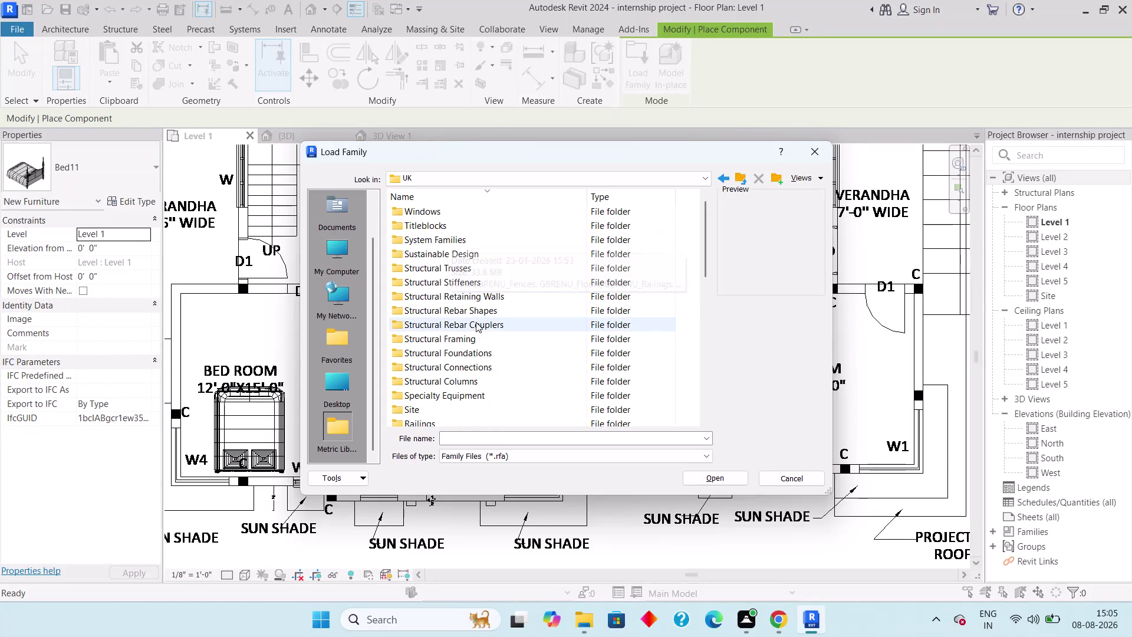
Scroll the UK library to Furniture, preview a few families, and open the Tables folder.
scroll(down, 3)
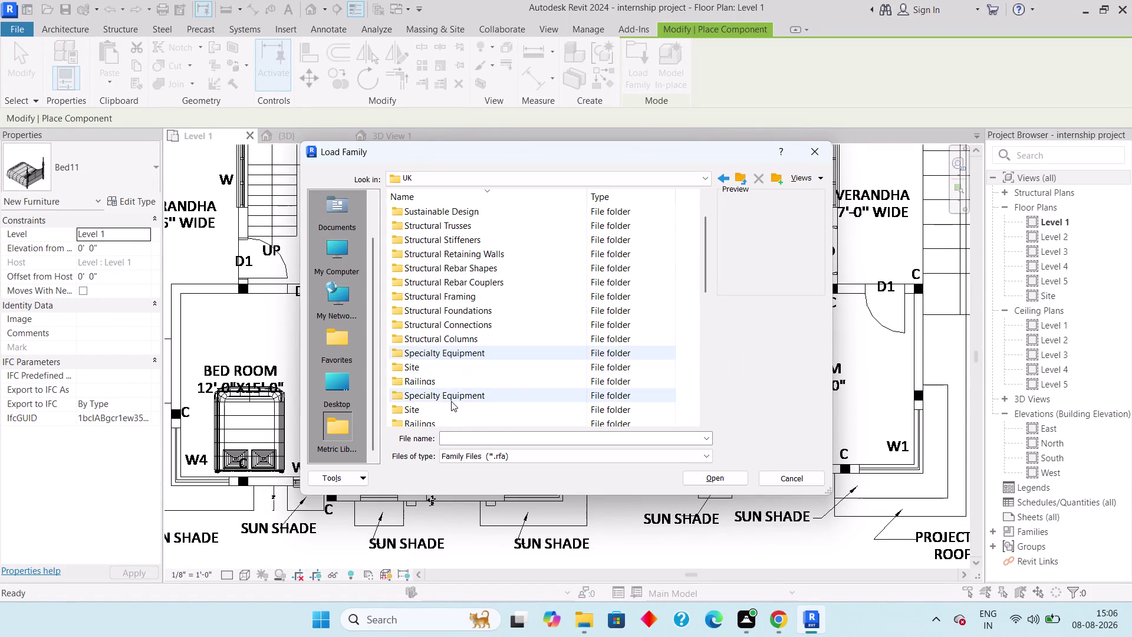
scroll(down, 3)
scroll(down, 3)
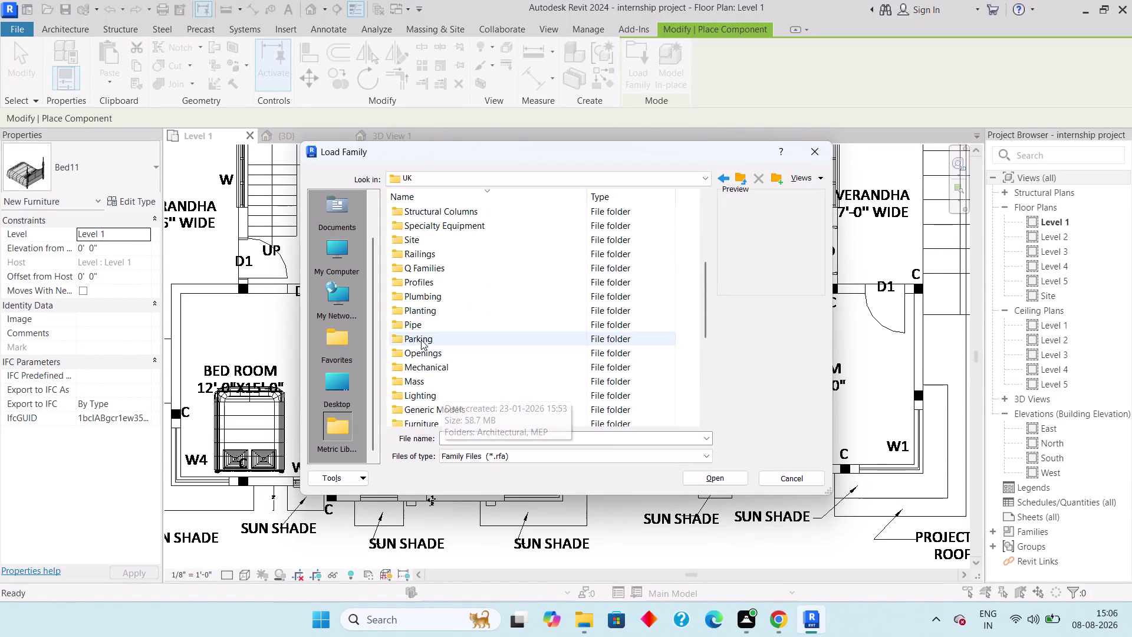
scroll(down, 3)
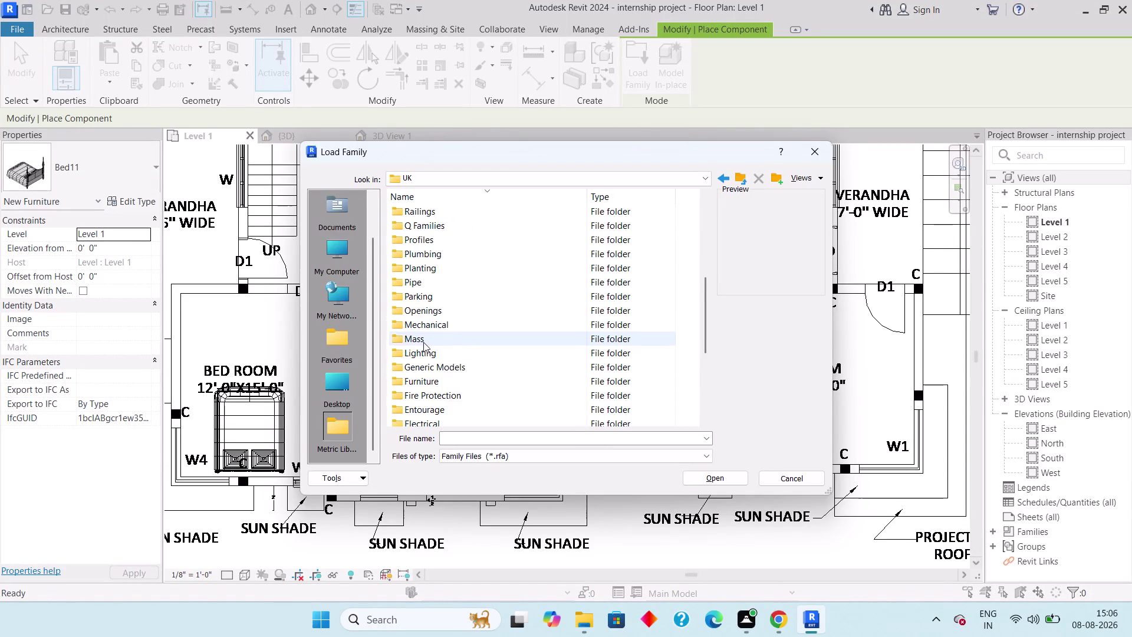
scroll(down, 3)
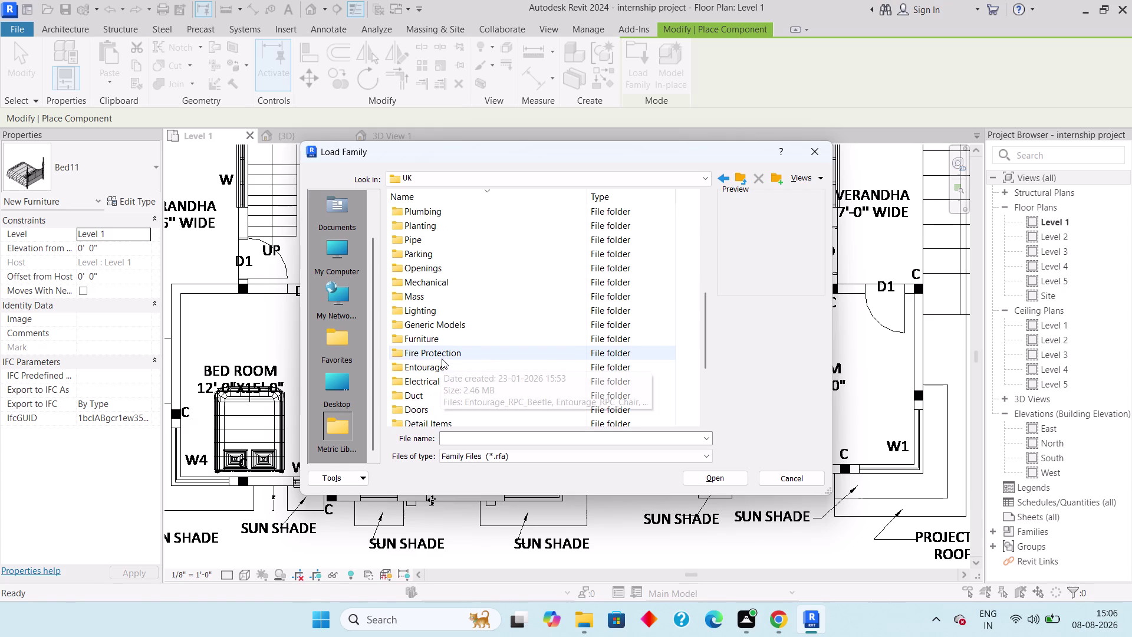
double_click(450, 335)
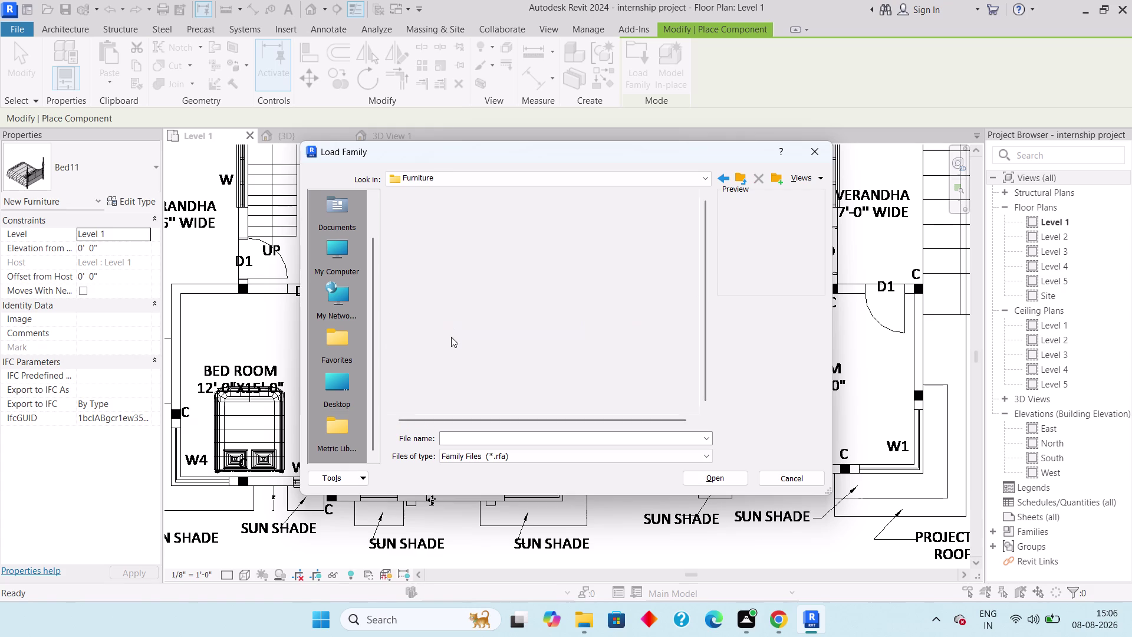
click(463, 213)
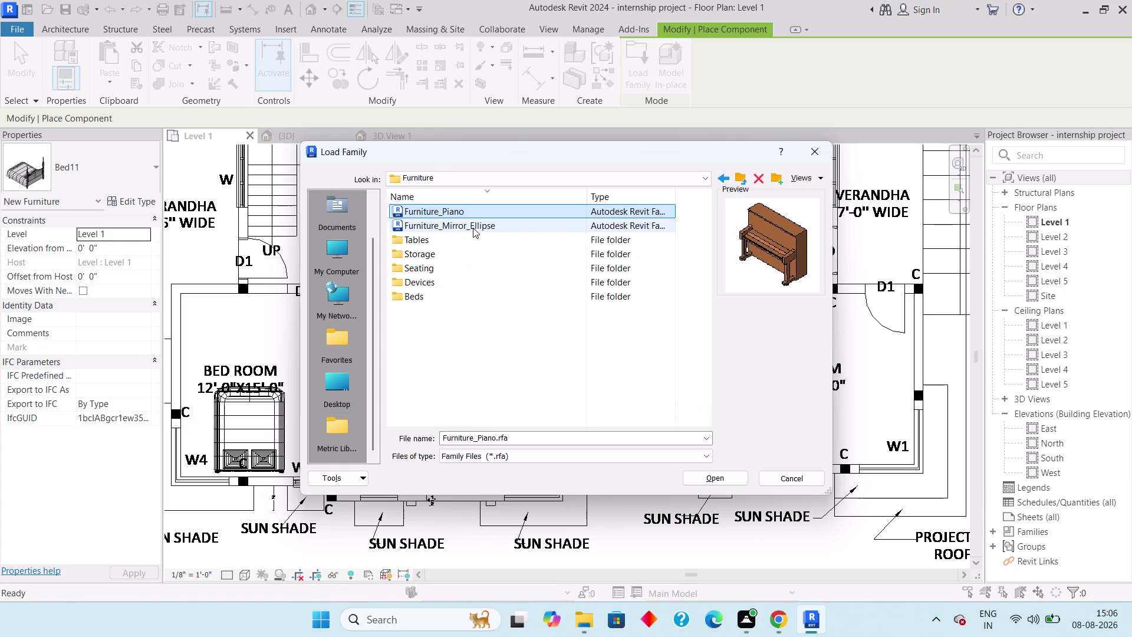
click(473, 227)
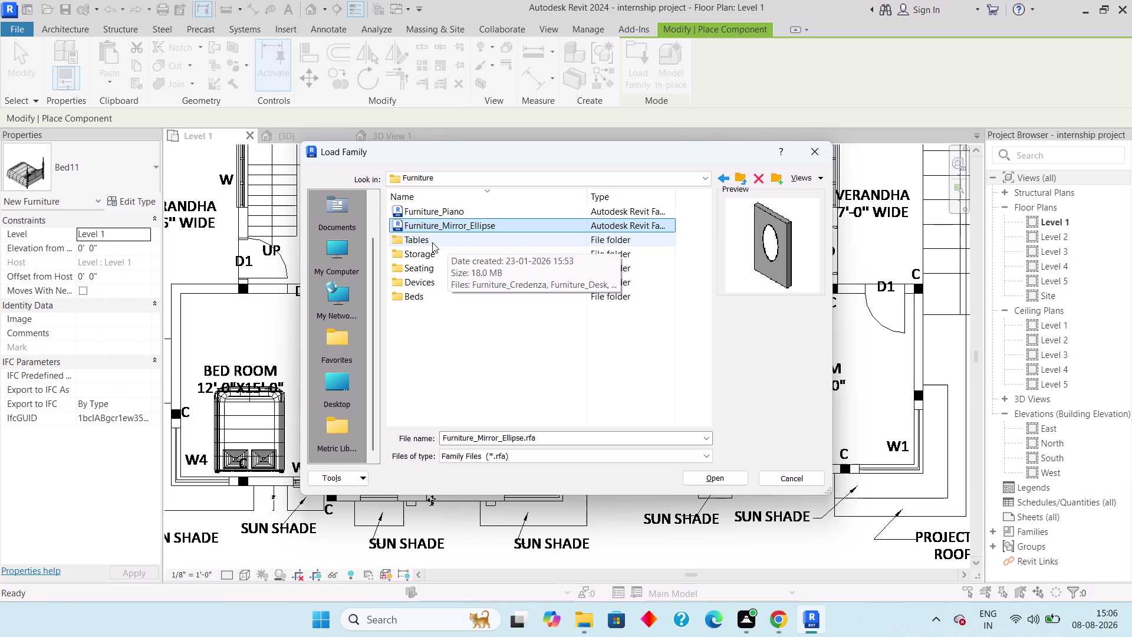
double_click(432, 242)
Preview the table and desk families by arrowing down through the Tables folder.
click(462, 216)
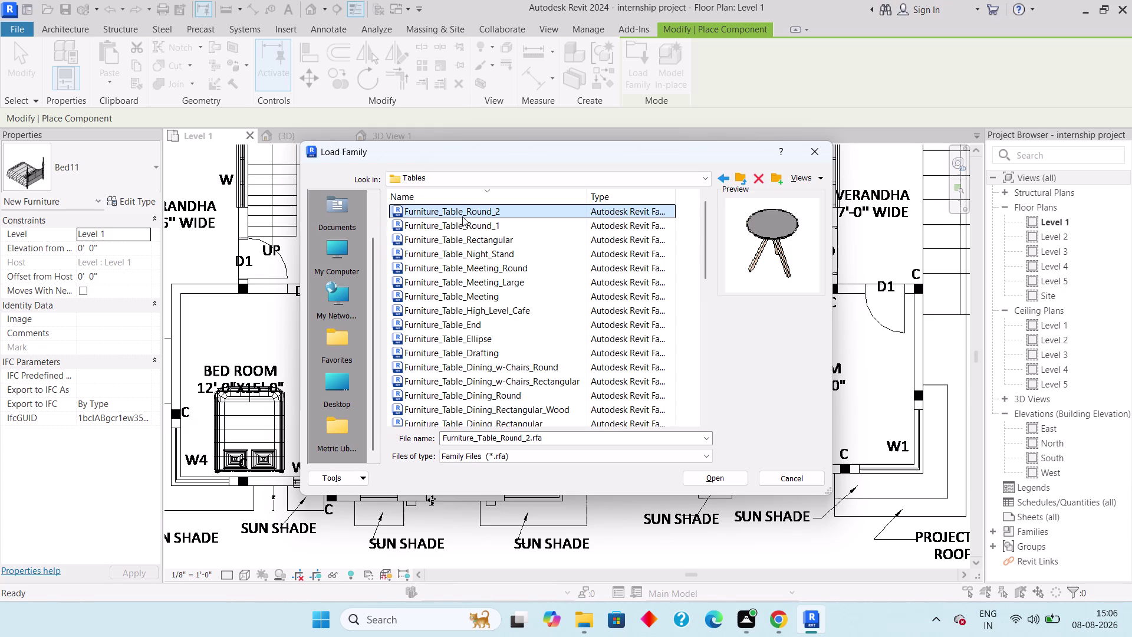
key(Down)
key(Down)
key(Down)
key(Down)
key(Down)
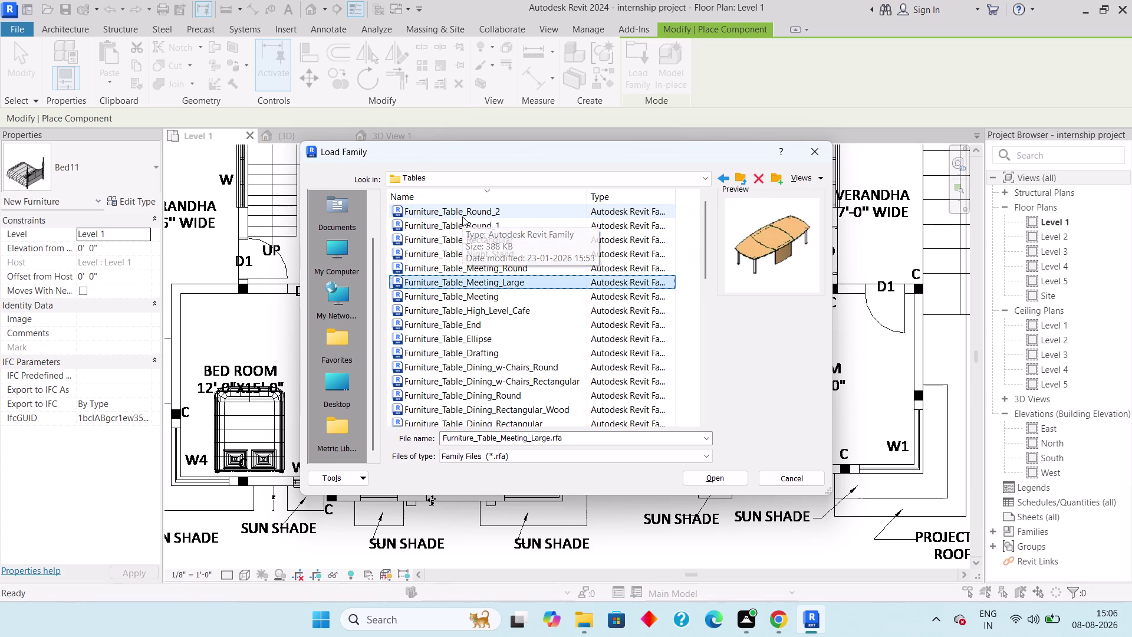
key(Down)
key(Down)
key(Down)
key(Down)
key(Down)
key(Down)
key(Down)
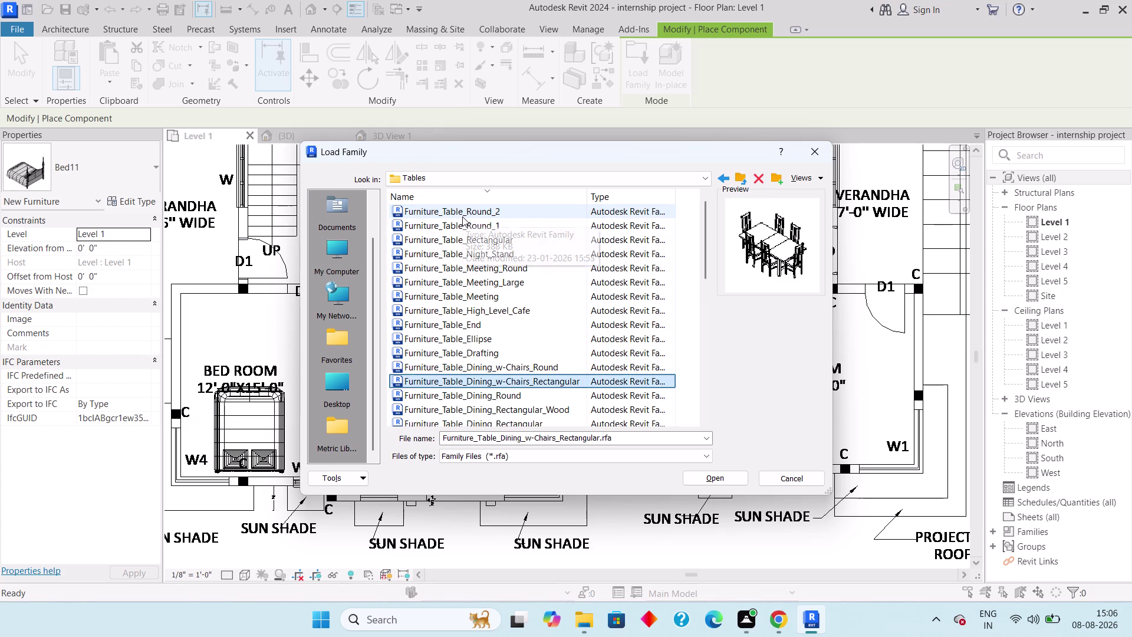
key(Up)
key(Down)
key(Down)
key(Down)
key(Down)
key(Down)
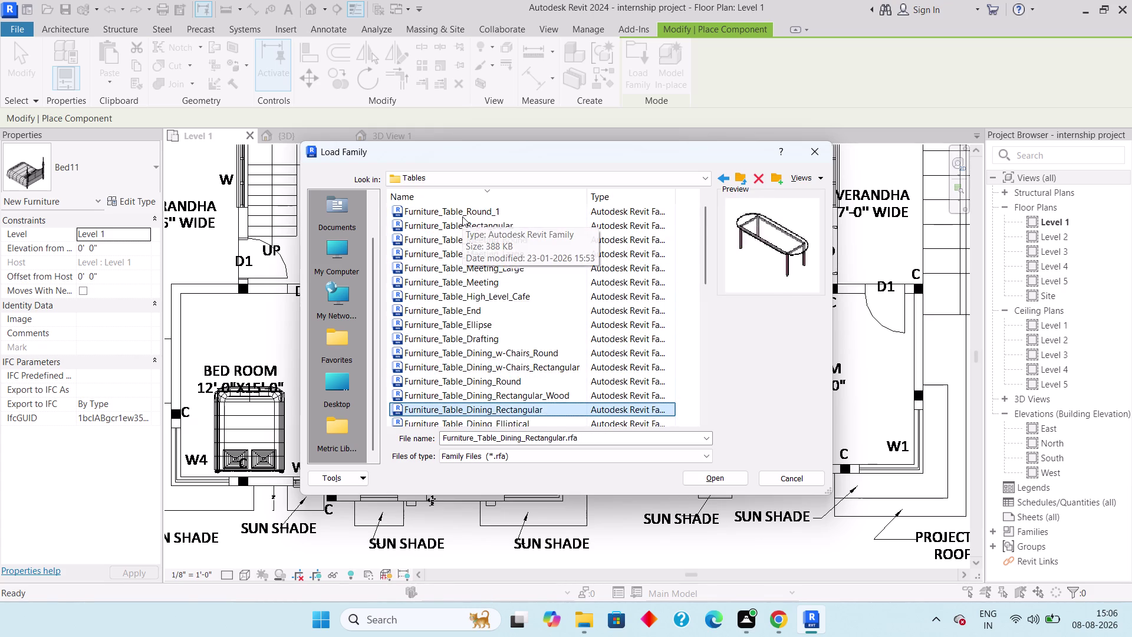
key(Down)
key(Down)
key(Down)
key(Down)
key(Up)
key(Up)
key(Up)
key(Down)
key(Down)
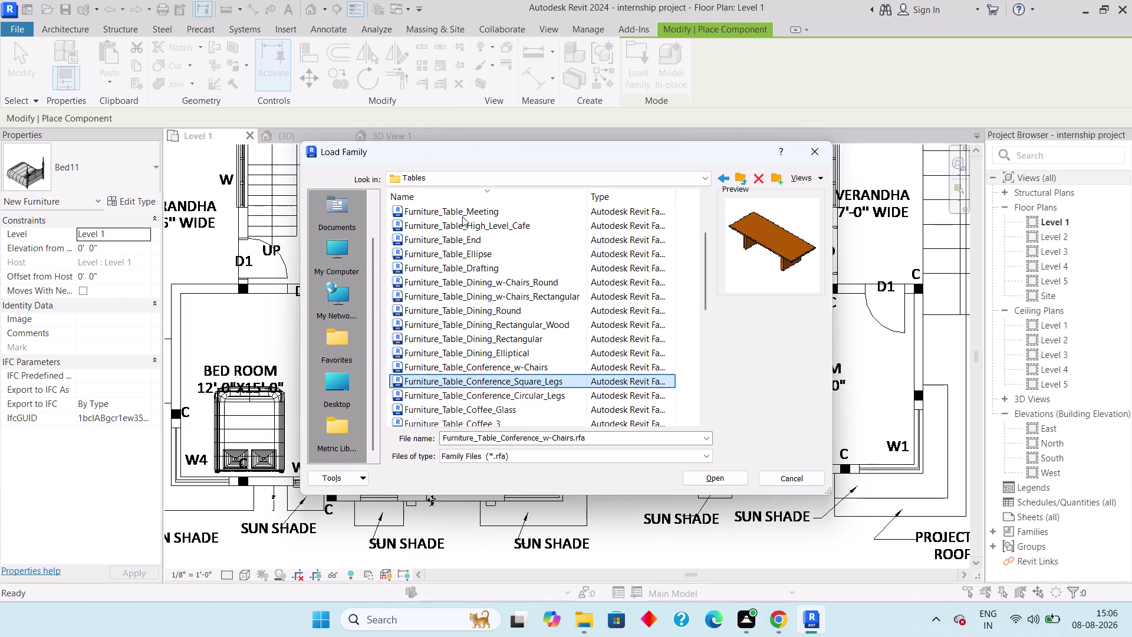
key(Down)
key(Down)
key(Down)
key(Down)
key(Down)
key(Down)
key(Down)
key(Down)
key(Down)
key(Down)
key(Down)
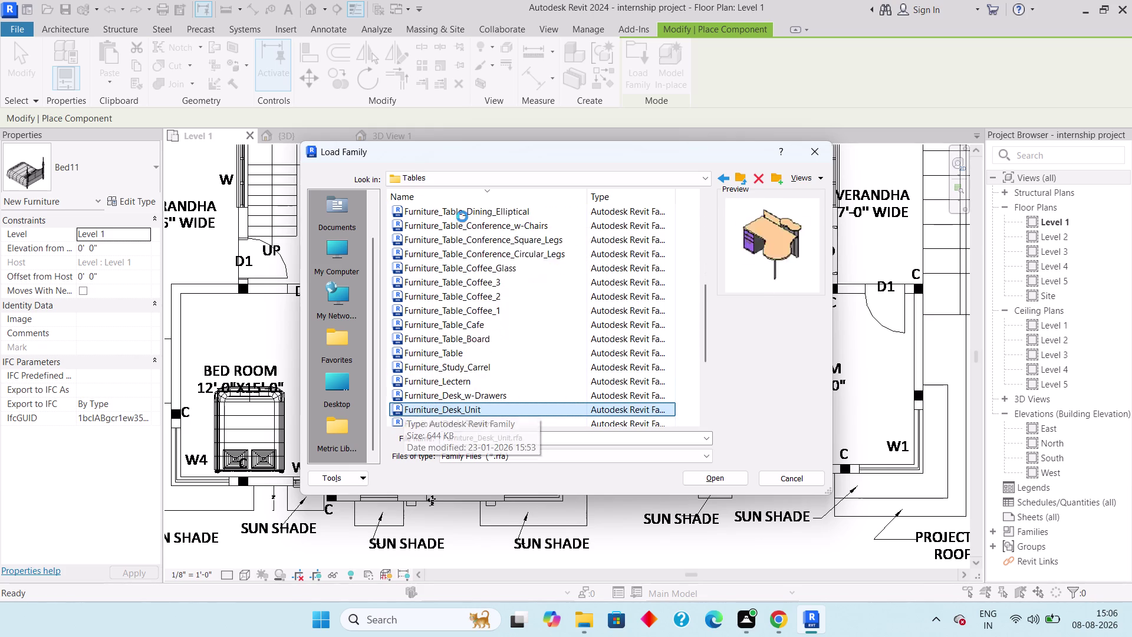
key(Down)
key(Down)
key(Down)
key(Down)
key(Down)
key(Down)
key(Down)
key(Down)
key(Down)
key(Down)
key(Down)
key(Down)
key(Down)
key(Down)
key(Up)
key(Up)
key(Up)
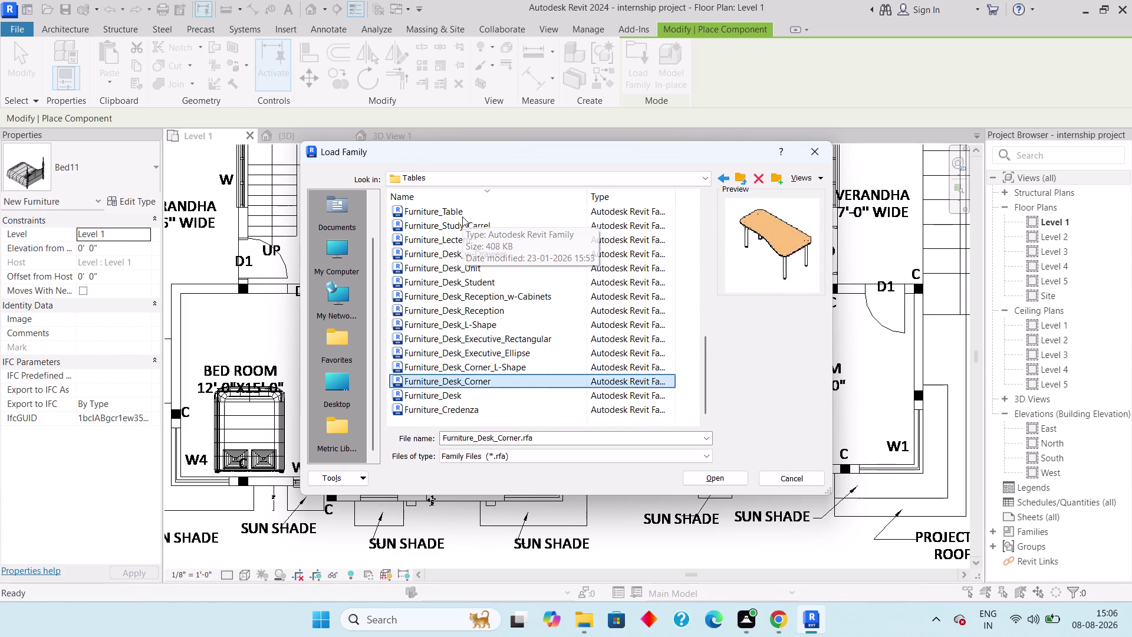
Go back up to Furniture_Table_Dining_w-Chairs_Rectangular and load it into the project.
key(Up)
key(Up)
key(Up)
key(Up)
key(Up)
key(Up)
key(Up)
key(Up)
key(Up)
key(Up)
key(Up)
key(Up)
key(Up)
key(Up)
key(Up)
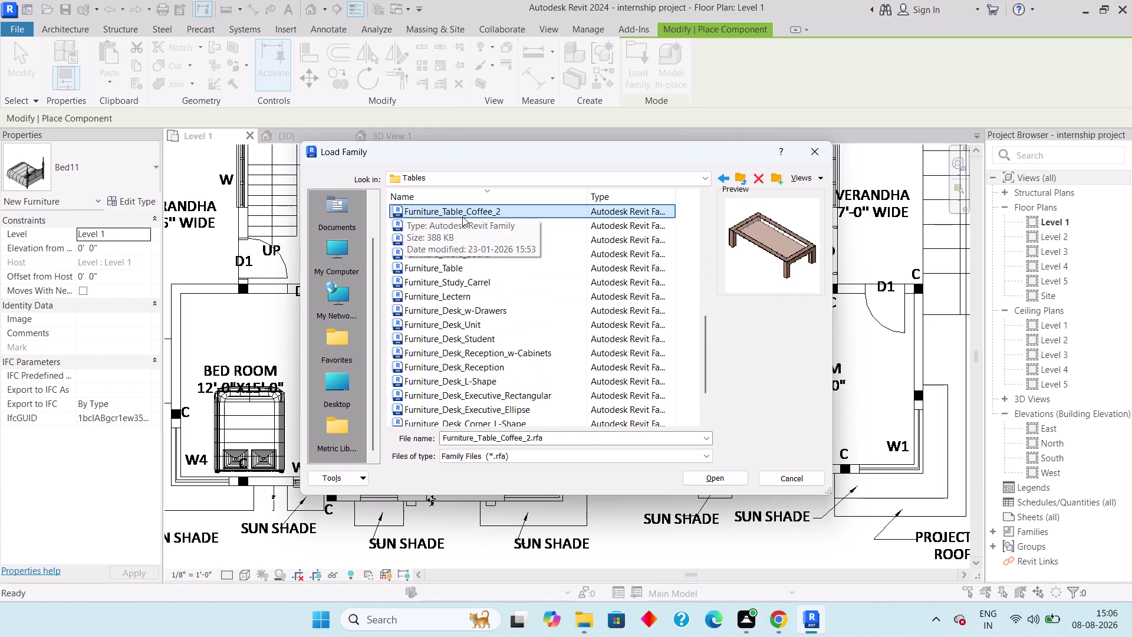
key(Up)
key(Up)
key(Up)
key(Up)
key(Up)
key(Up)
key(Up)
key(Up)
key(Down)
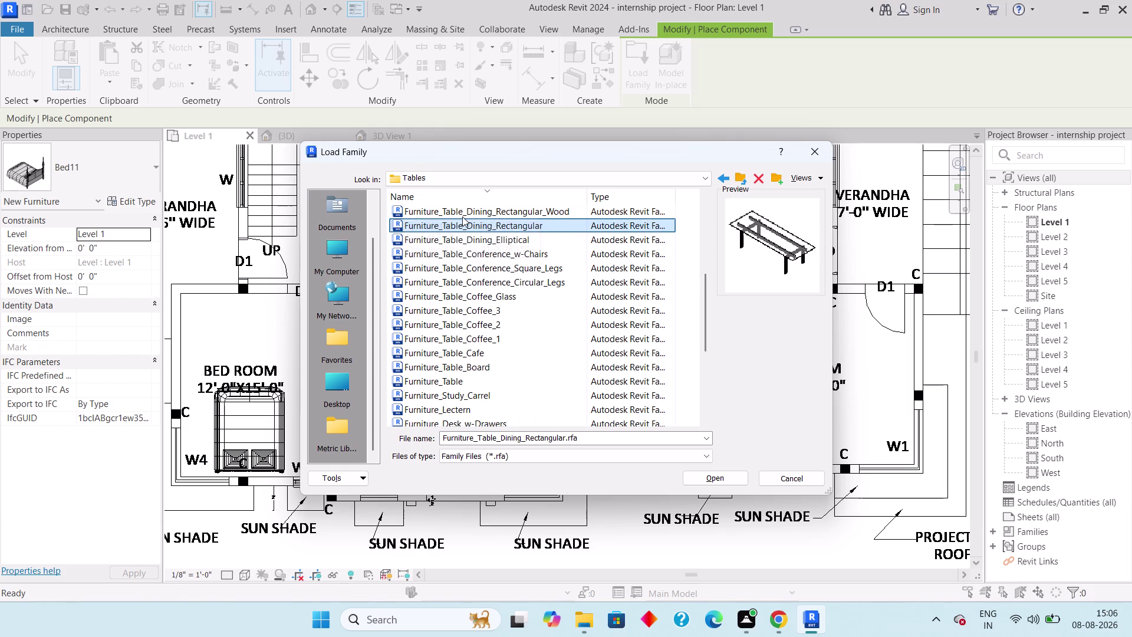
key(Down)
key(Down)
key(Up)
key(Up)
key(Up)
key(Up)
key(Up)
key(Up)
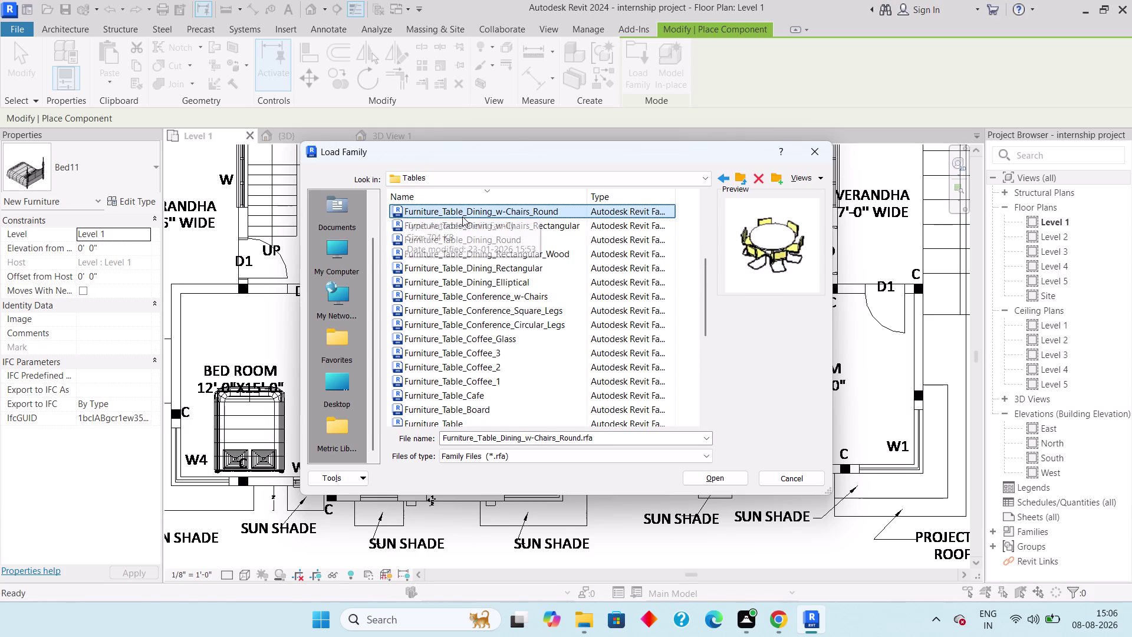
key(Down)
click(716, 484)
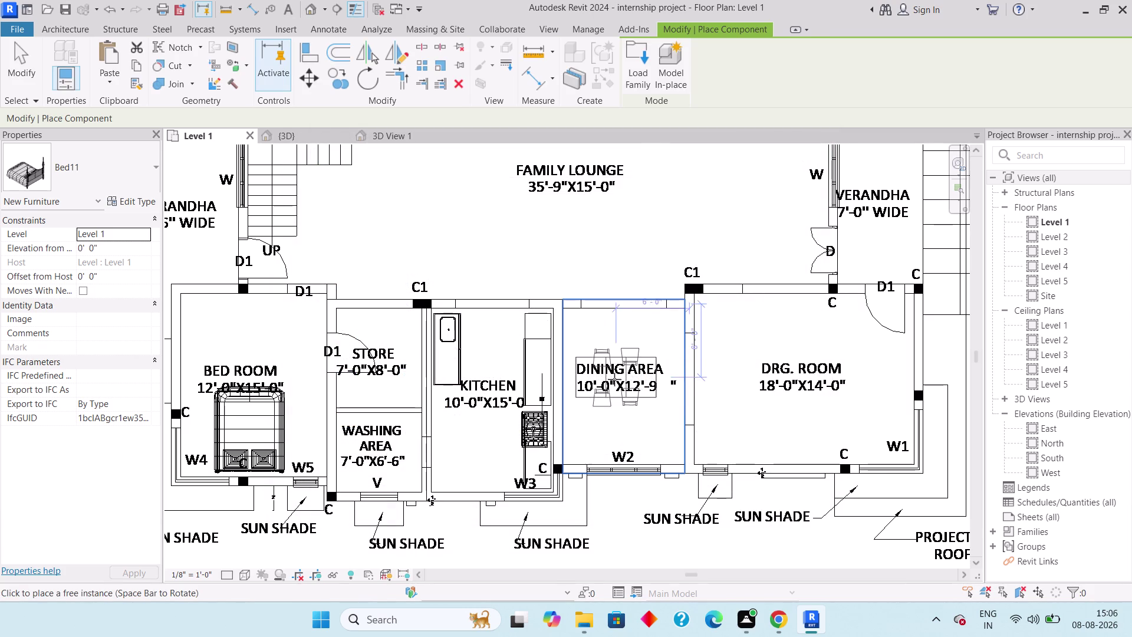
Rotate the rectangular dining table lengthwise and place it in the Dining Area.
key(space)
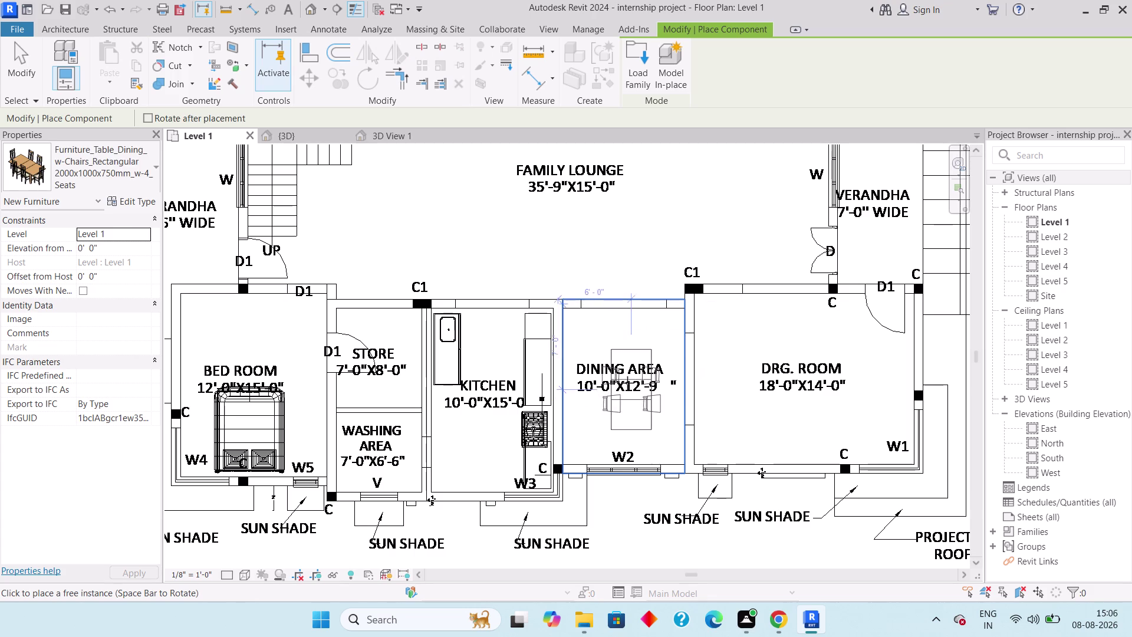
click(627, 382)
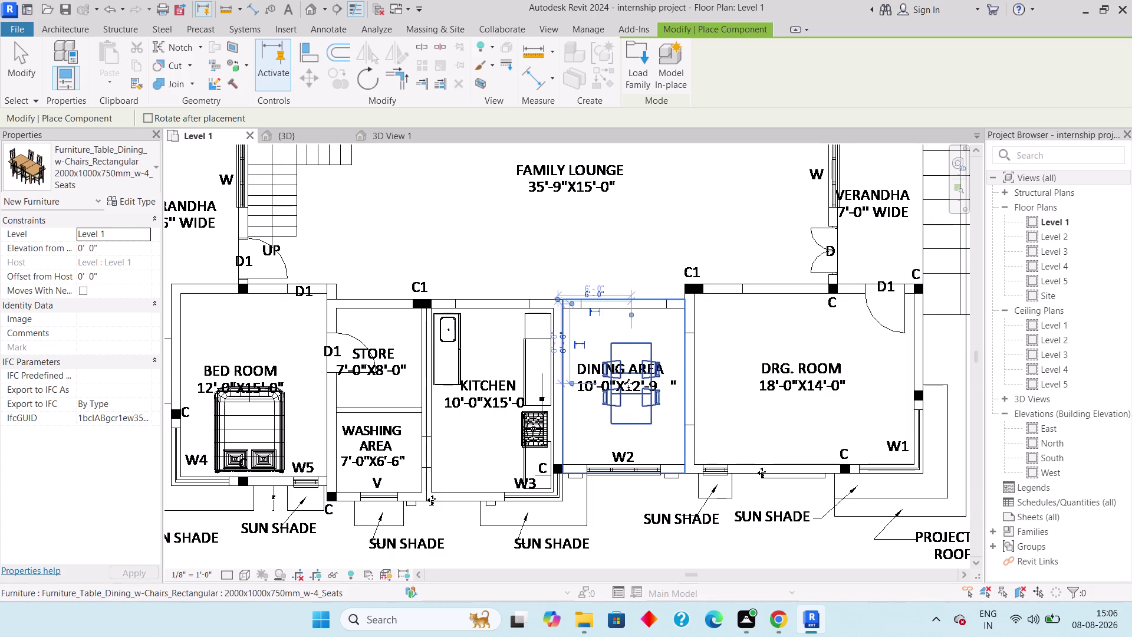
key(Escape)
key(Escape)
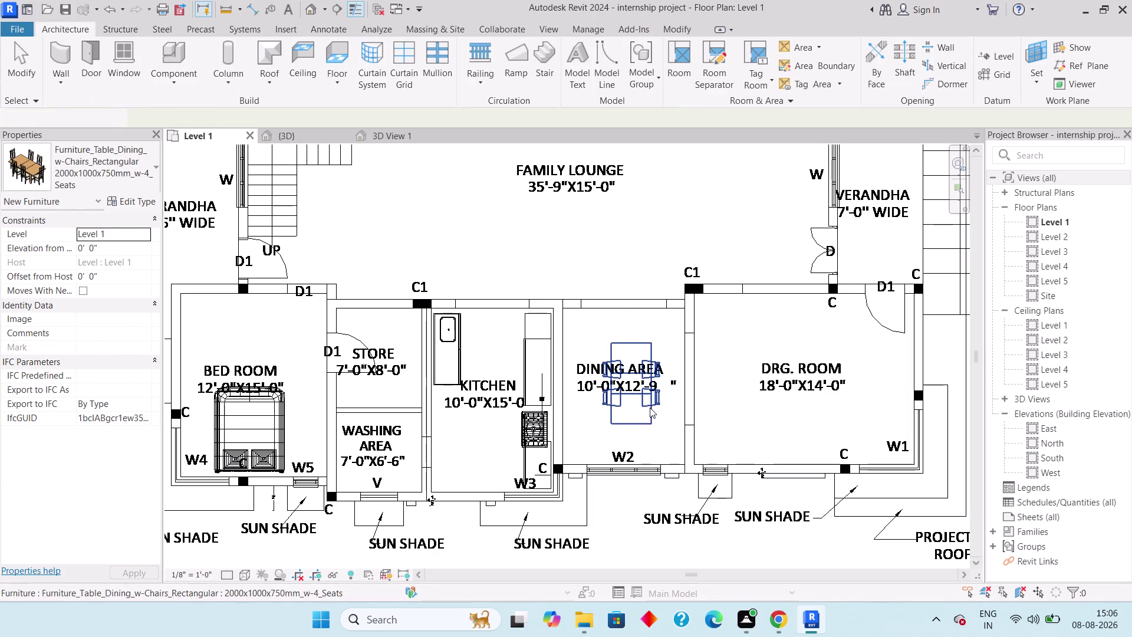
Nudge the placed dining table left with the arrow keys, then deselect it.
click(648, 408)
key(Left)
key(Left)
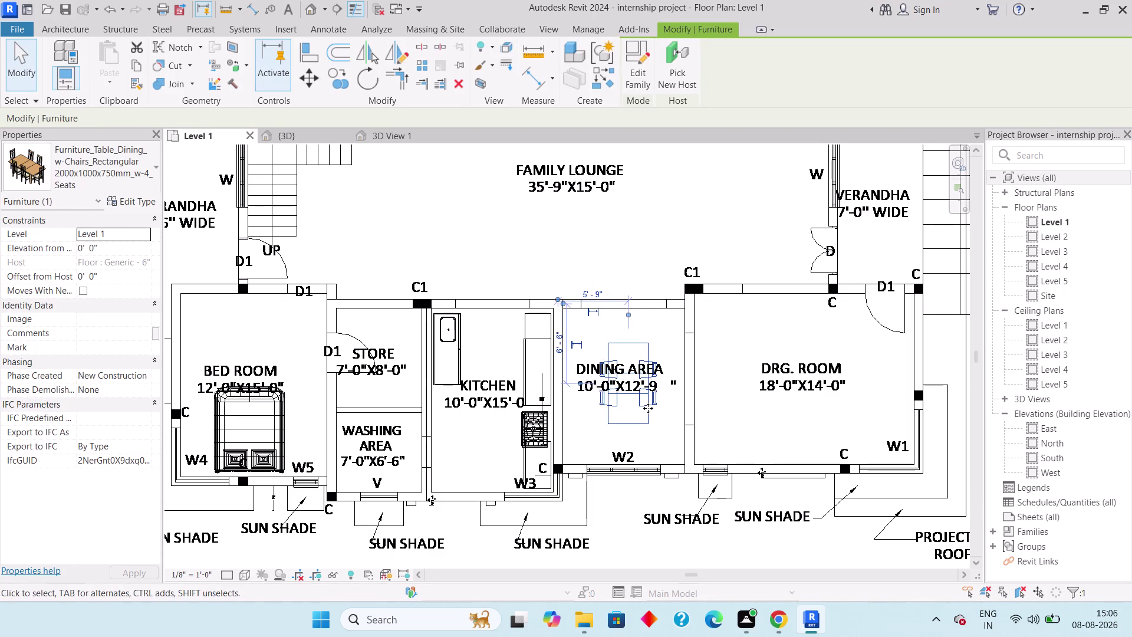
key(Left)
key(Escape)
key(Escape)
key(Escape)
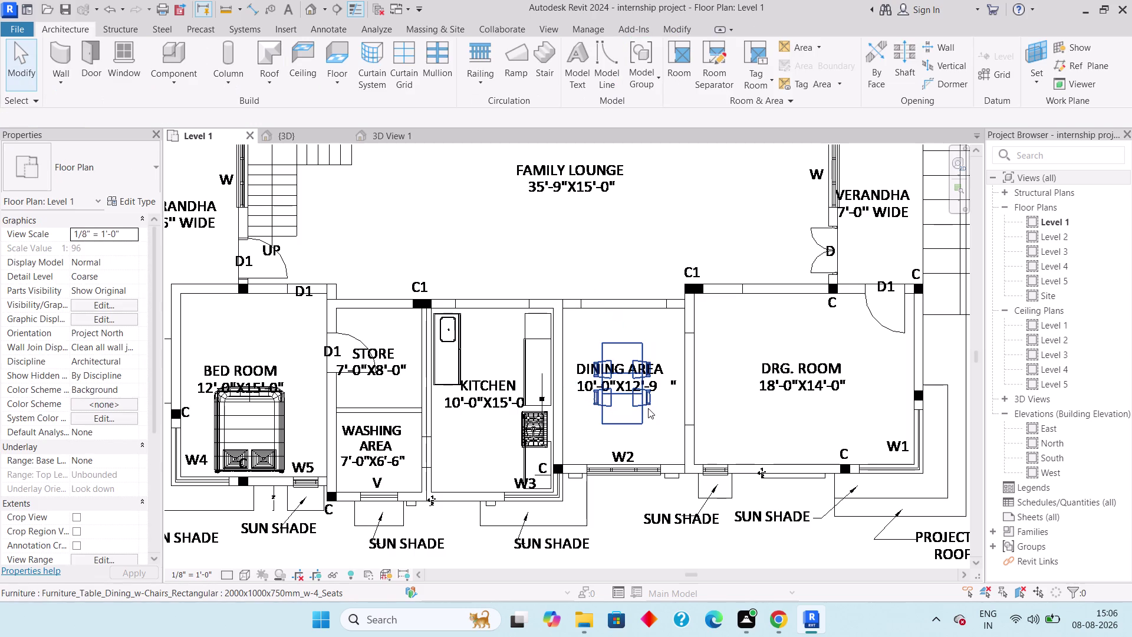
Start another Component placement and bring up the family library.
click(174, 73)
click(196, 101)
click(632, 51)
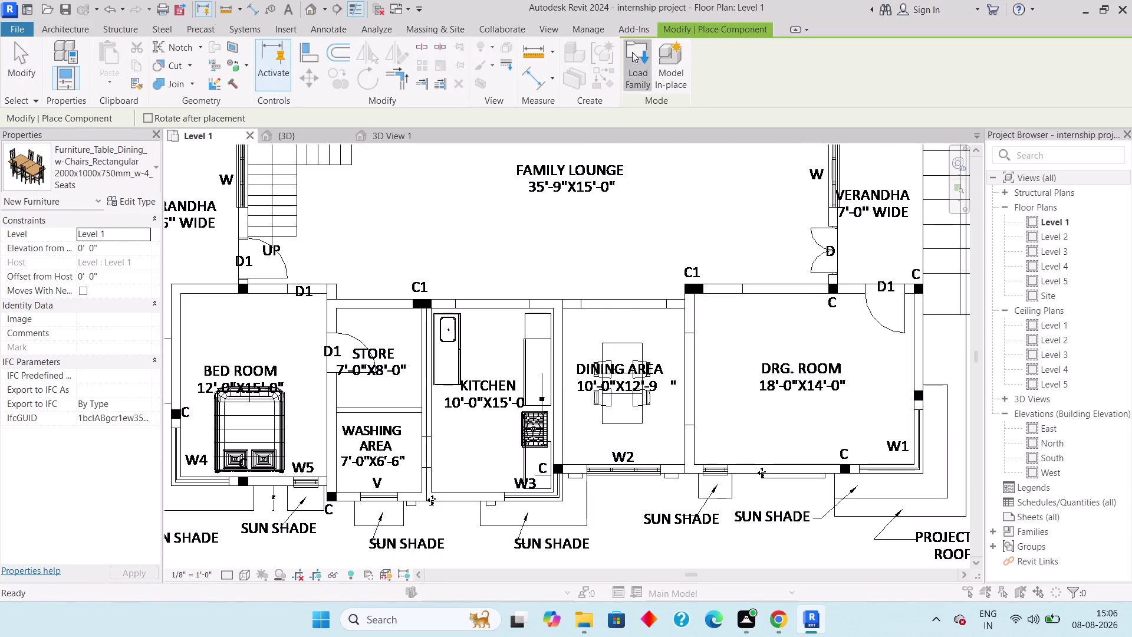
click(739, 174)
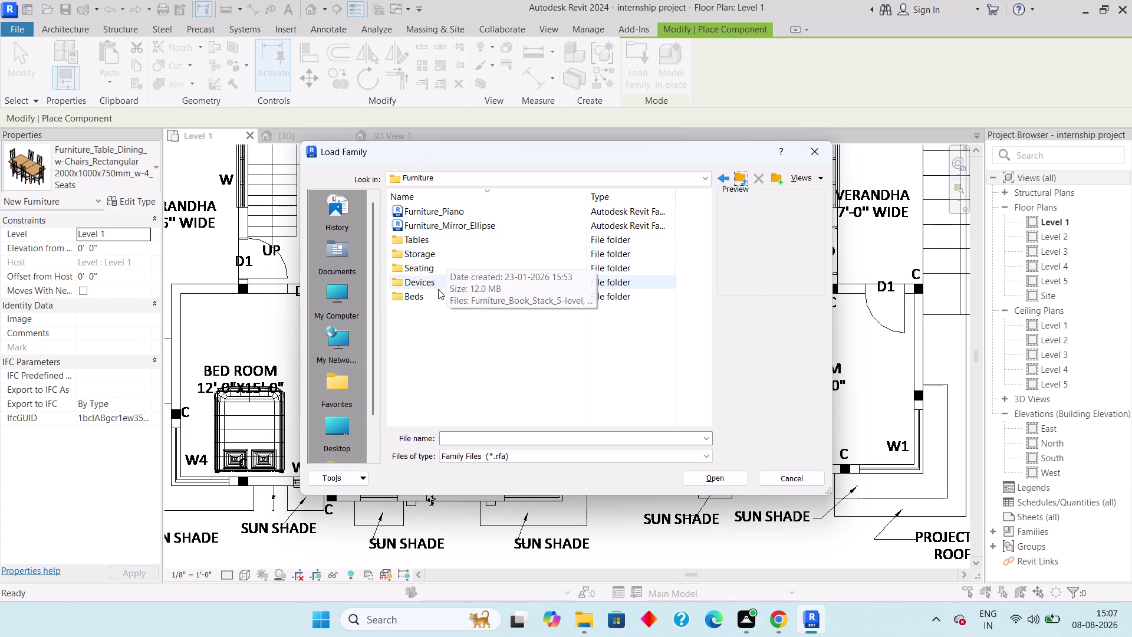
Go to Furniture > Storage in the family library to reach the sideboard family.
double_click(435, 258)
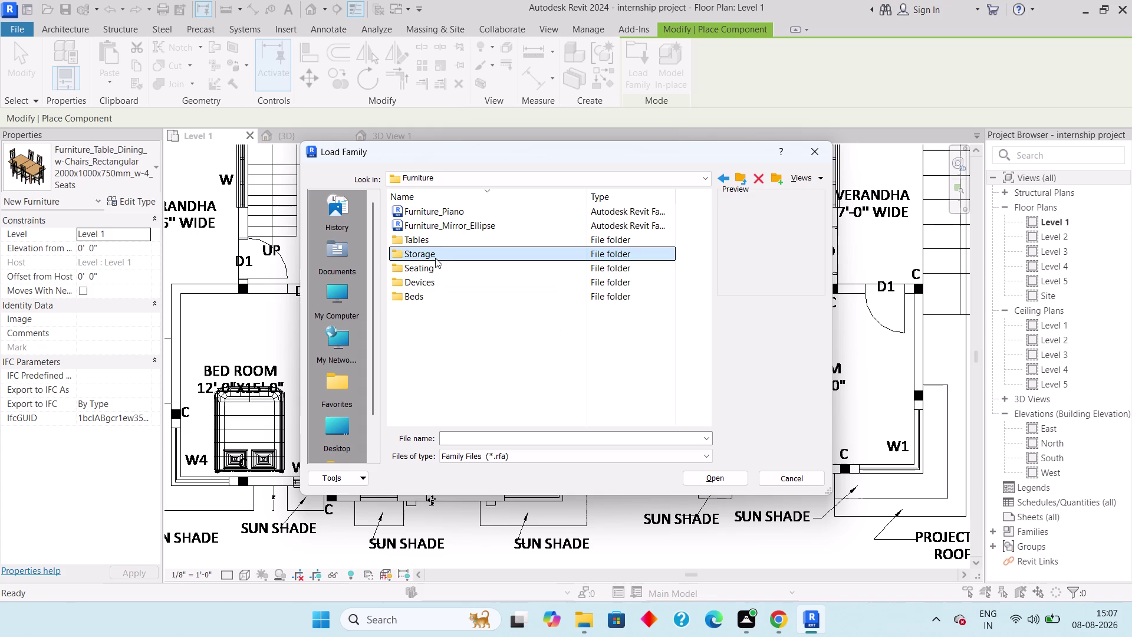
click(462, 218)
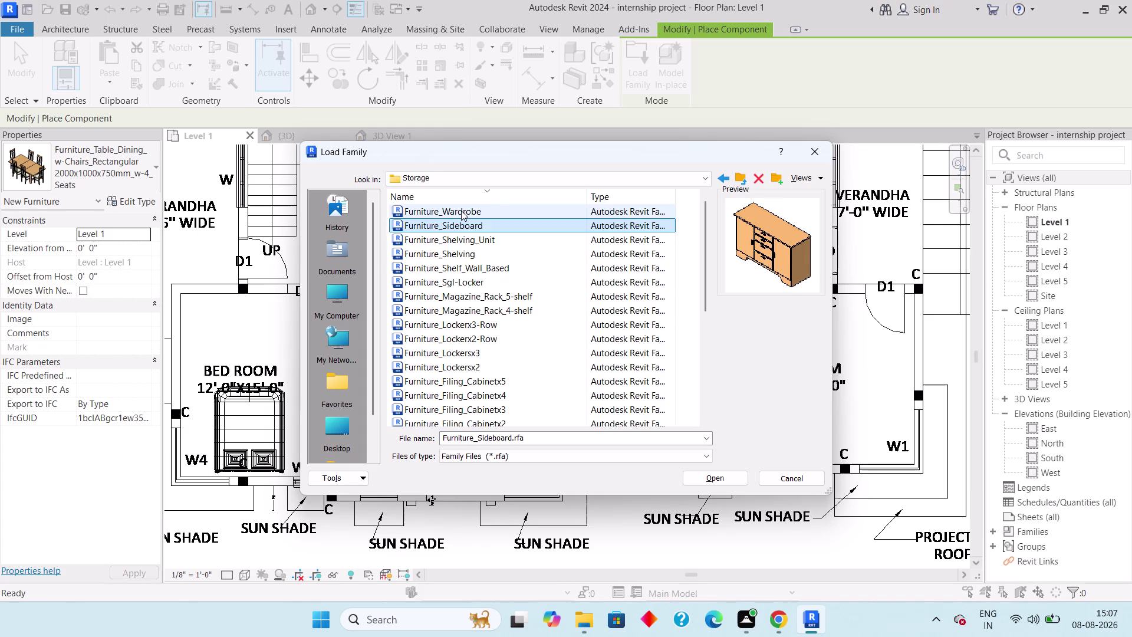
Preview the sideboard, locker and other storage families, then pick the 3-drawer lateral file cabinet.
click(461, 210)
drag(482, 271, 483, 279)
click(487, 368)
scroll(down, 3)
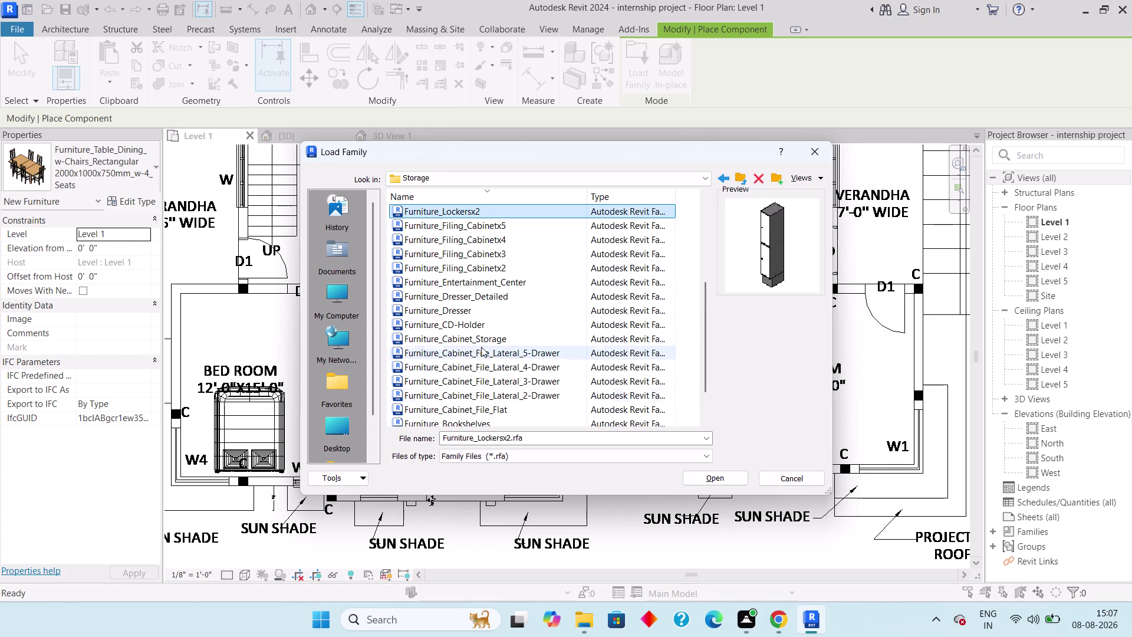
click(481, 346)
click(481, 379)
scroll(down, 3)
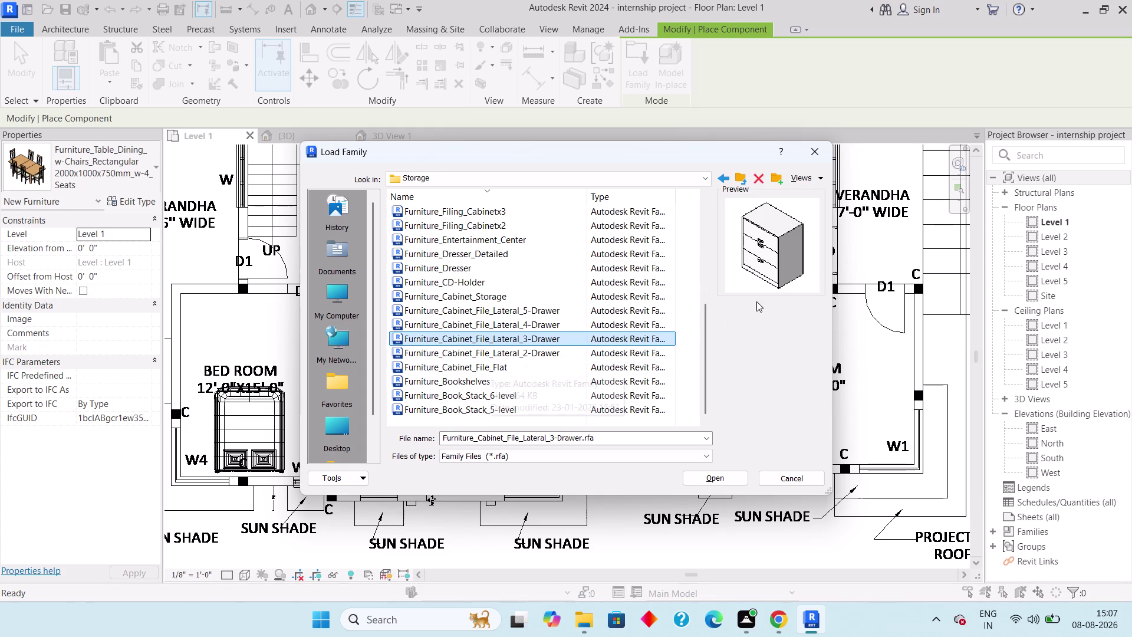
scroll(down, 3)
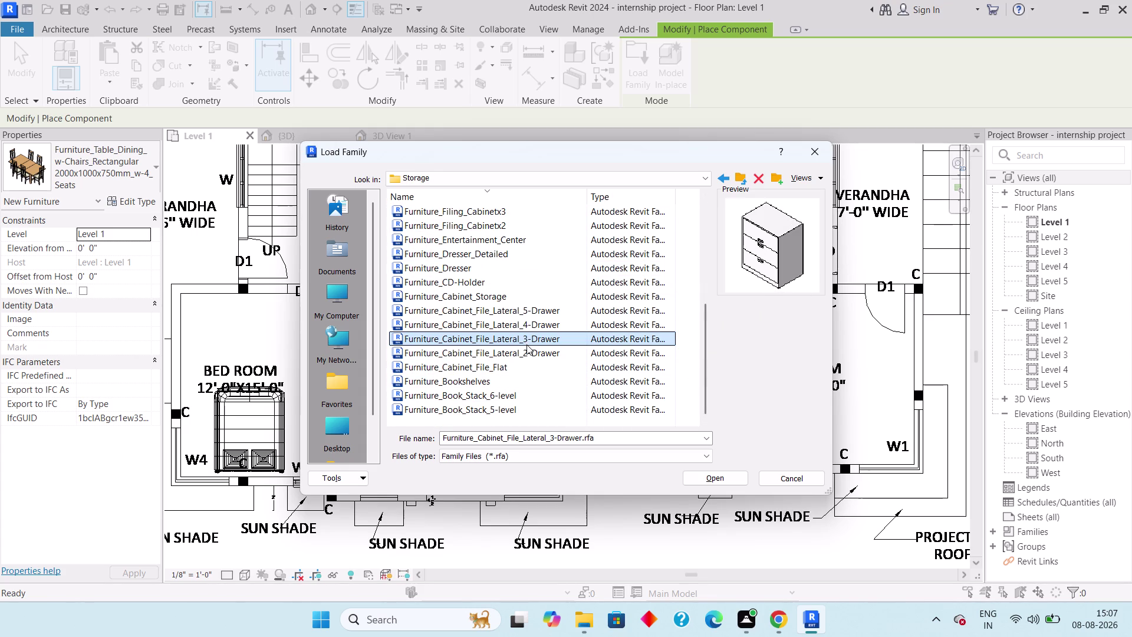
click(528, 346)
Compare storage families: 5-drawer lateral cabinet, CD holder, Furniture_Cabinet_Storage and Furniture_Bookshelves.
key(Down)
key(Down)
key(Down)
key(Down)
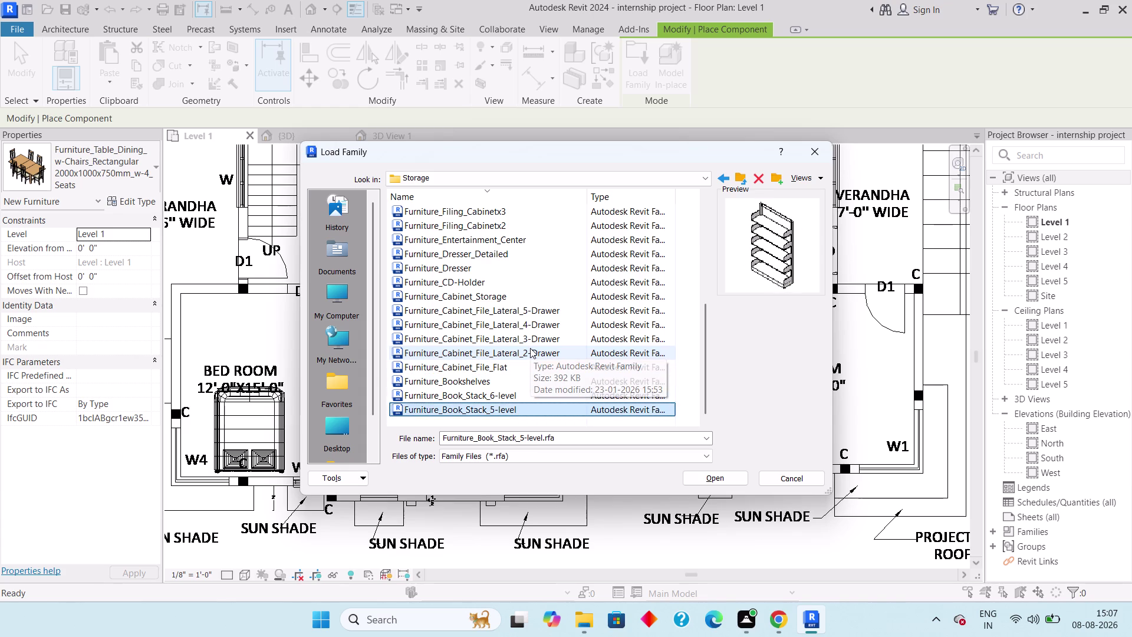
key(Down)
key(Down)
key(Down)
key(Down)
key(Up)
key(Up)
key(Up)
key(Up)
key(Up)
key(Up)
key(Up)
key(Up)
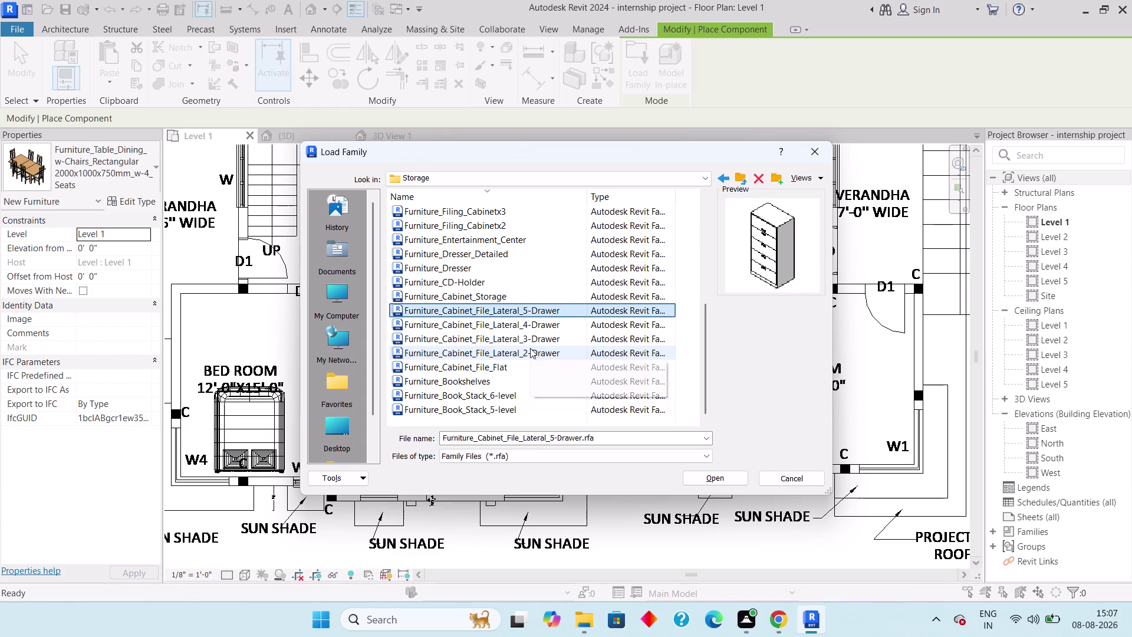
key(Up)
key(Up)
key(Up)
key(Up)
key(Down)
key(Down)
key(Down)
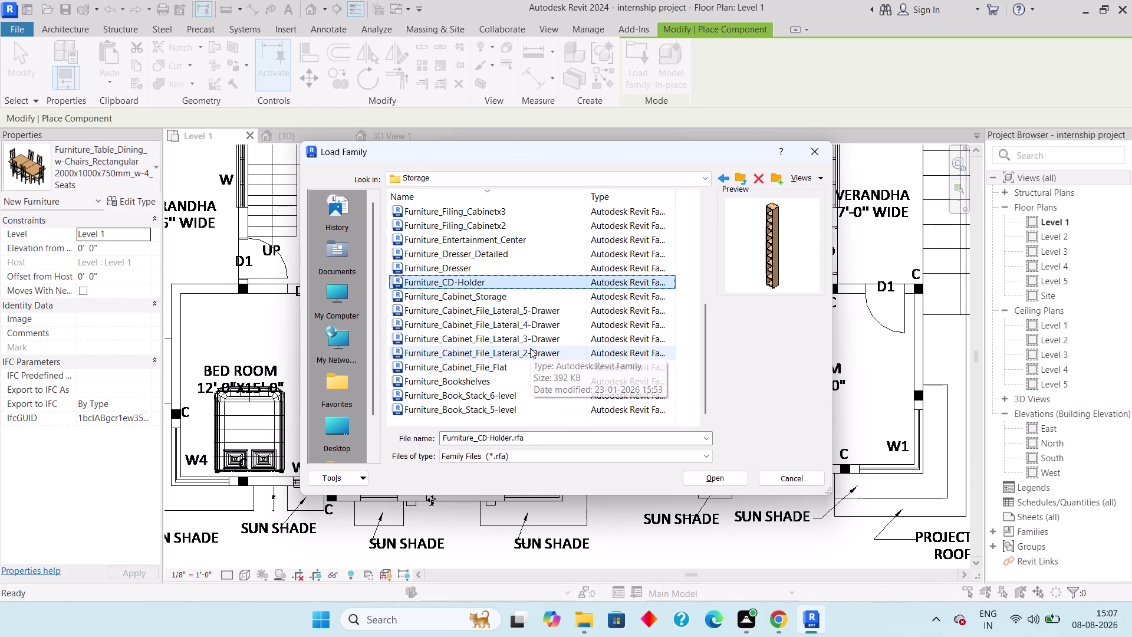
key(Down)
key(Down)
key(Up)
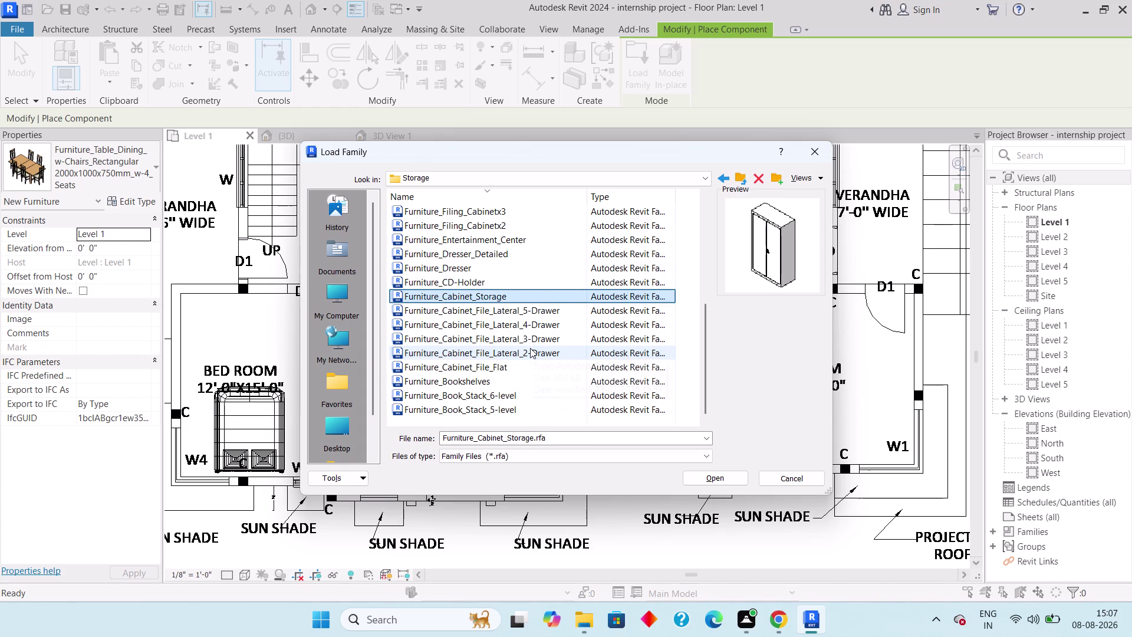
key(Down)
key(Down)
key(Down)
key(Down)
key(Down)
key(Down)
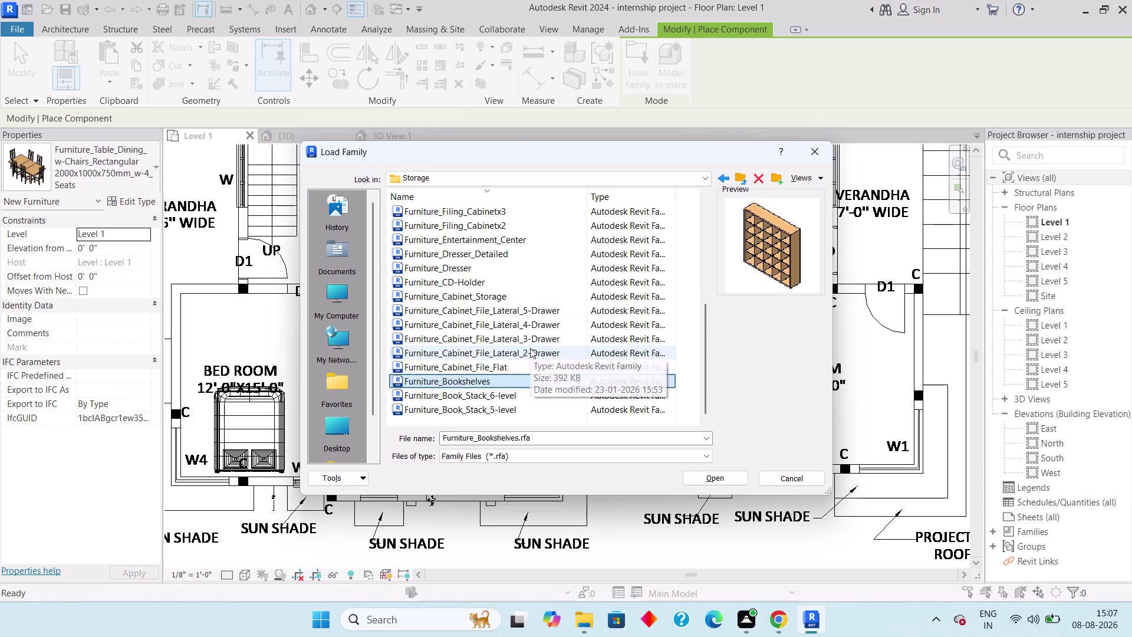
key(Up)
key(Up)
key(Up)
key(Up)
key(Up)
key(Up)
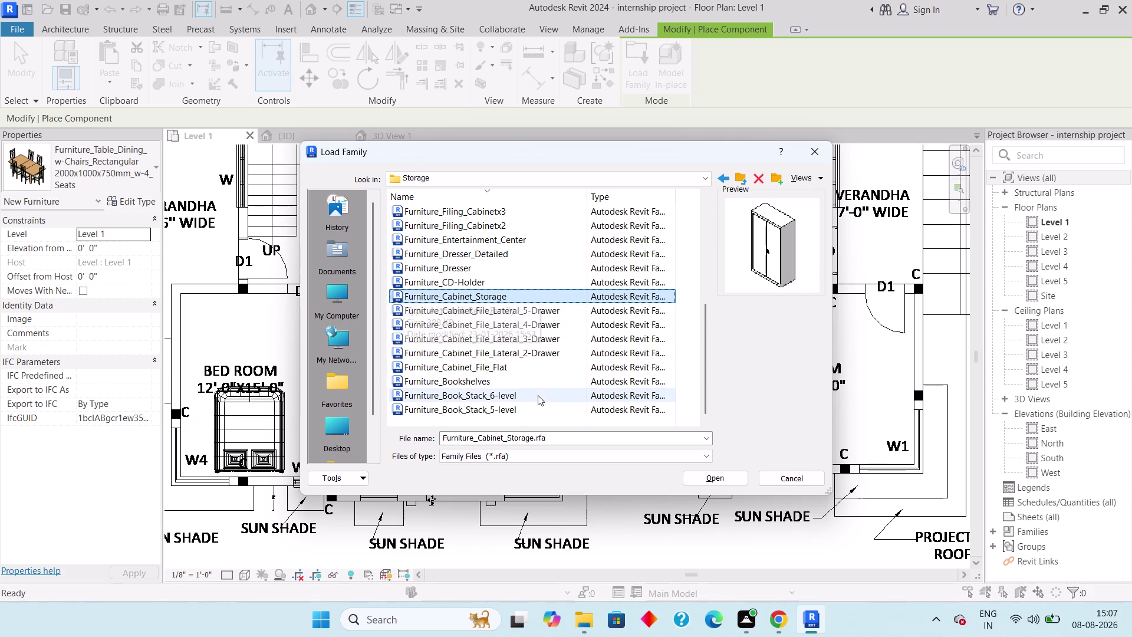
Select Furniture_Cabinet_File_Lateral_3-Drawer.rfa in the storage list and load it.
click(513, 334)
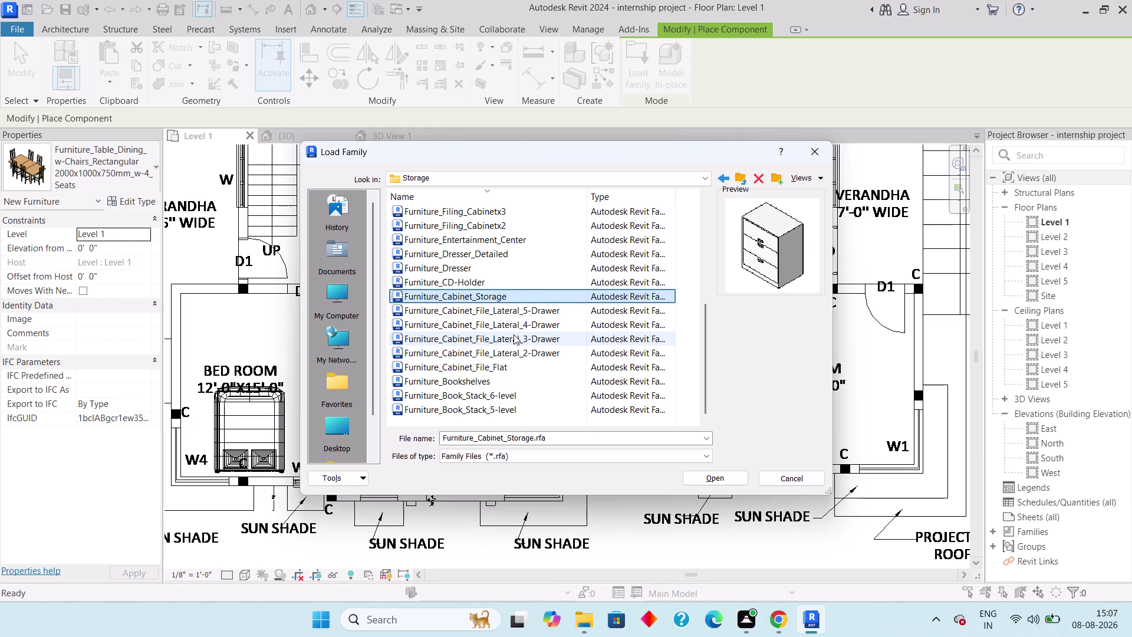
scroll(up, 3)
scroll(up, 3)
click(485, 205)
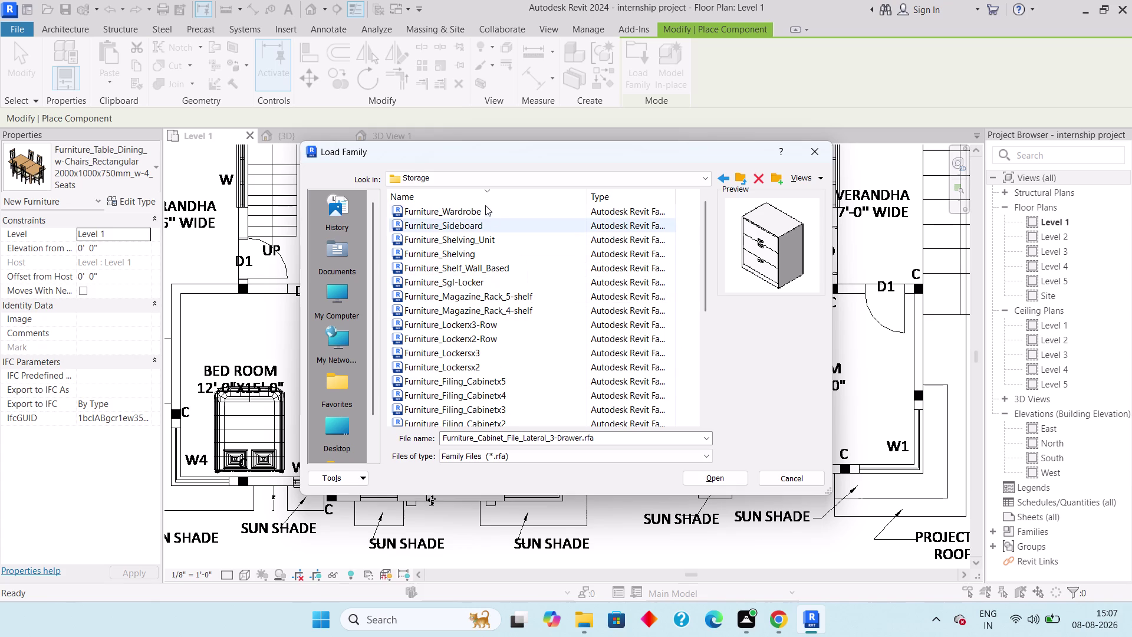
key(Down)
key(Down)
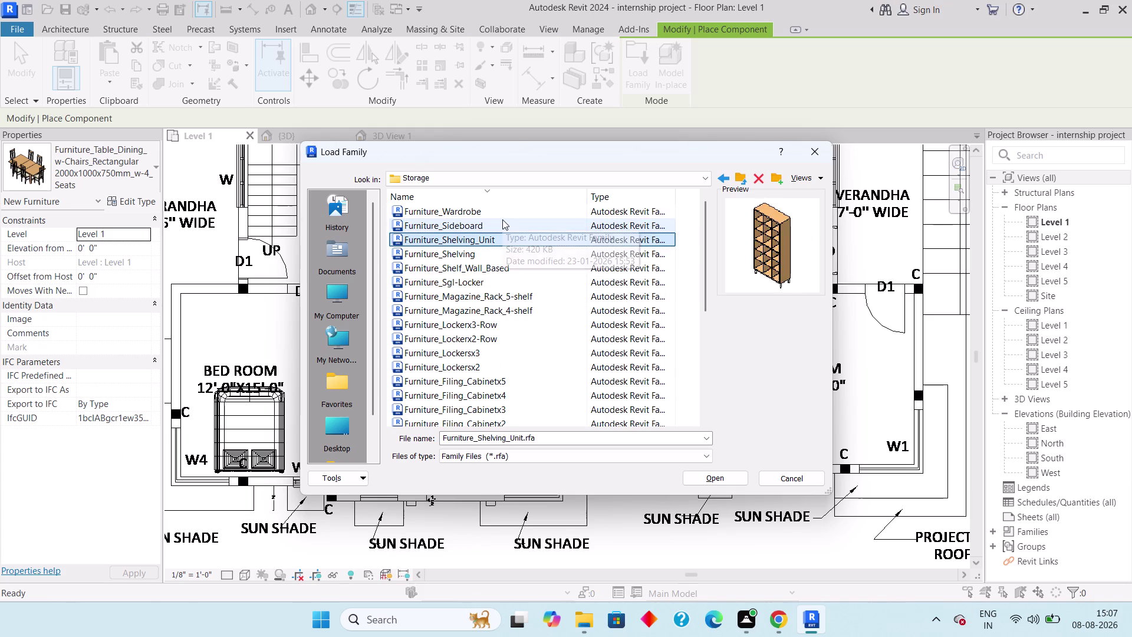
key(Down)
key(Down)
key(Down)
key(Down)
key(Down)
key(Down)
key(Down)
key(Down)
key(Down)
key(Down)
key(Down)
key(Down)
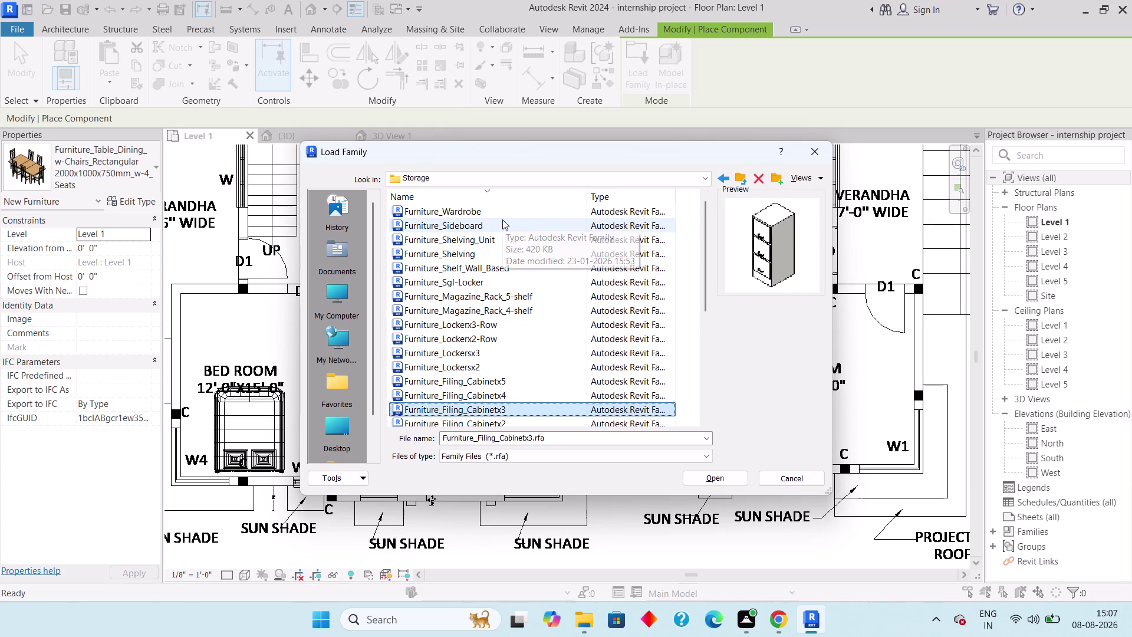
key(Down)
key(Down)
key(Down)
key(Up)
key(Up)
key(Down)
key(Down)
key(Down)
key(Down)
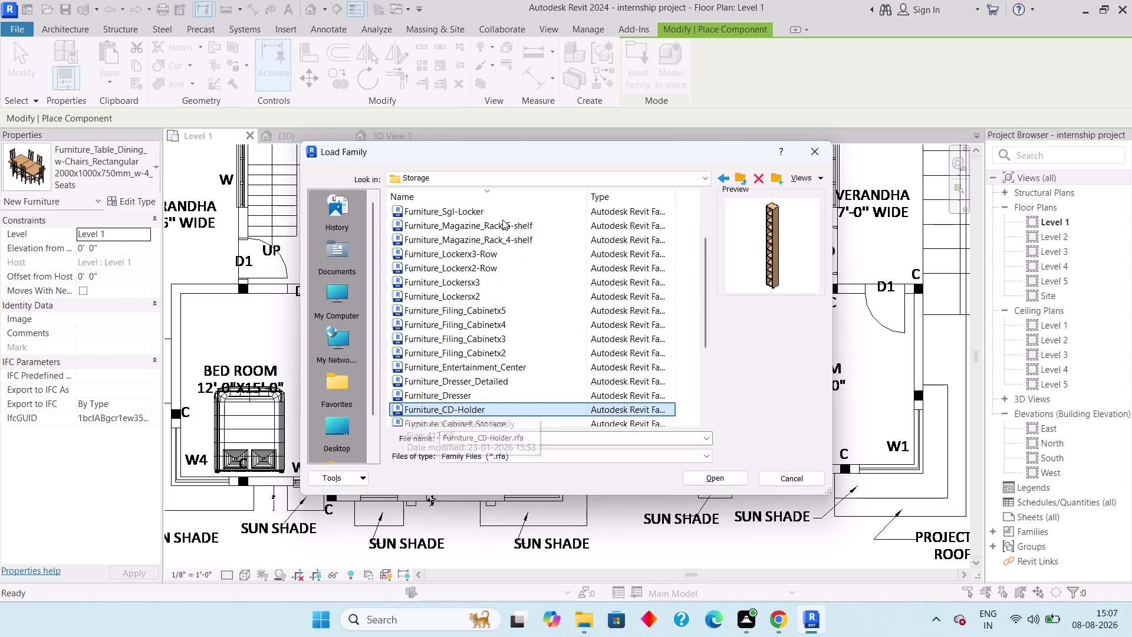
key(Down)
key(Down)
key(Down)
key(Down)
key(Up)
key(Down)
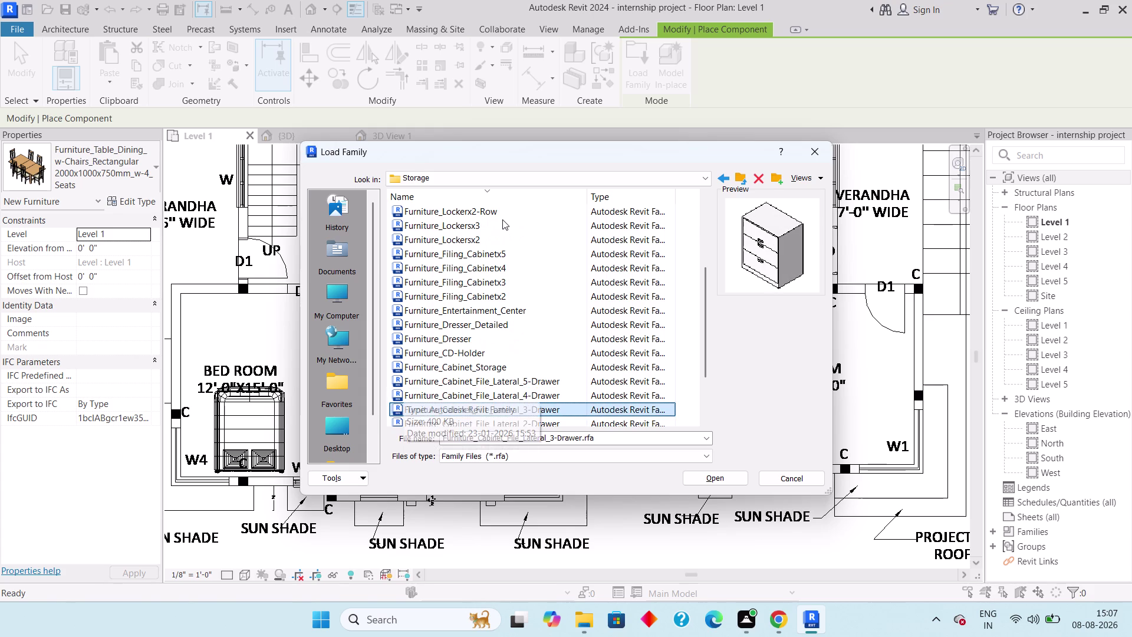
click(721, 477)
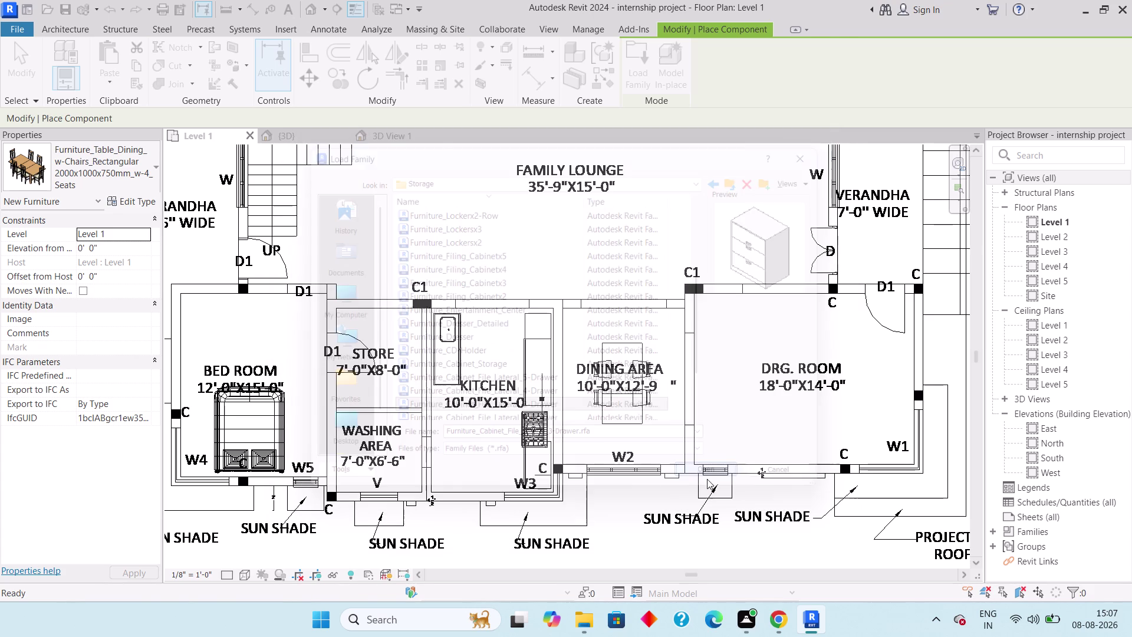
Place the 3-drawer cabinet in its original orientation beside window W5 in the 12'x15' bed room.
middle_drag(302, 448, 364, 396)
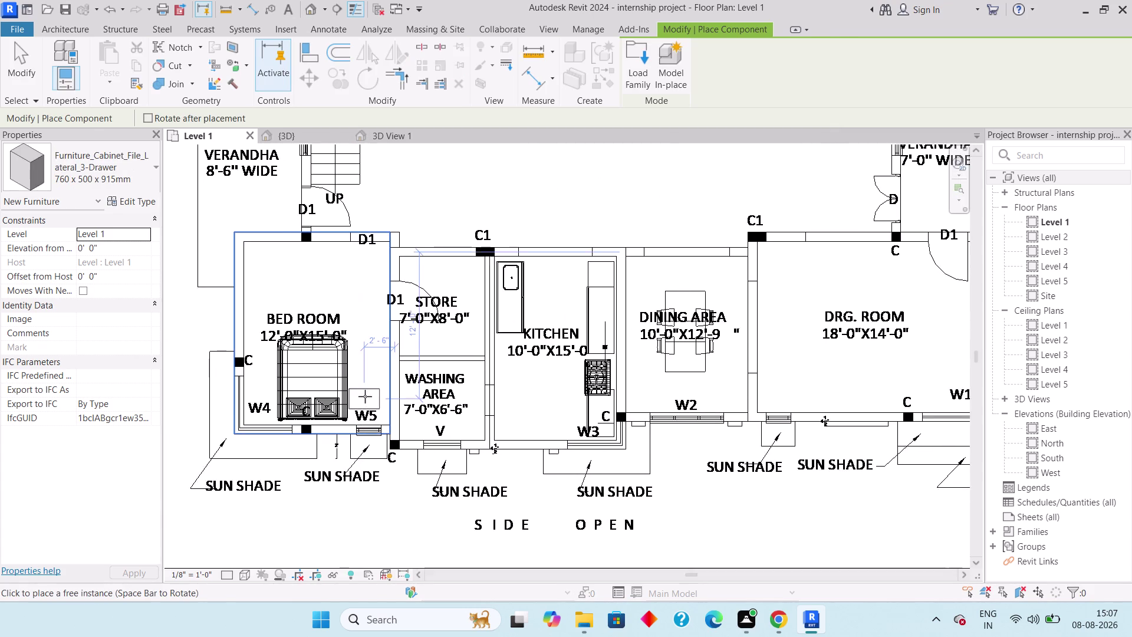
scroll(up, 3)
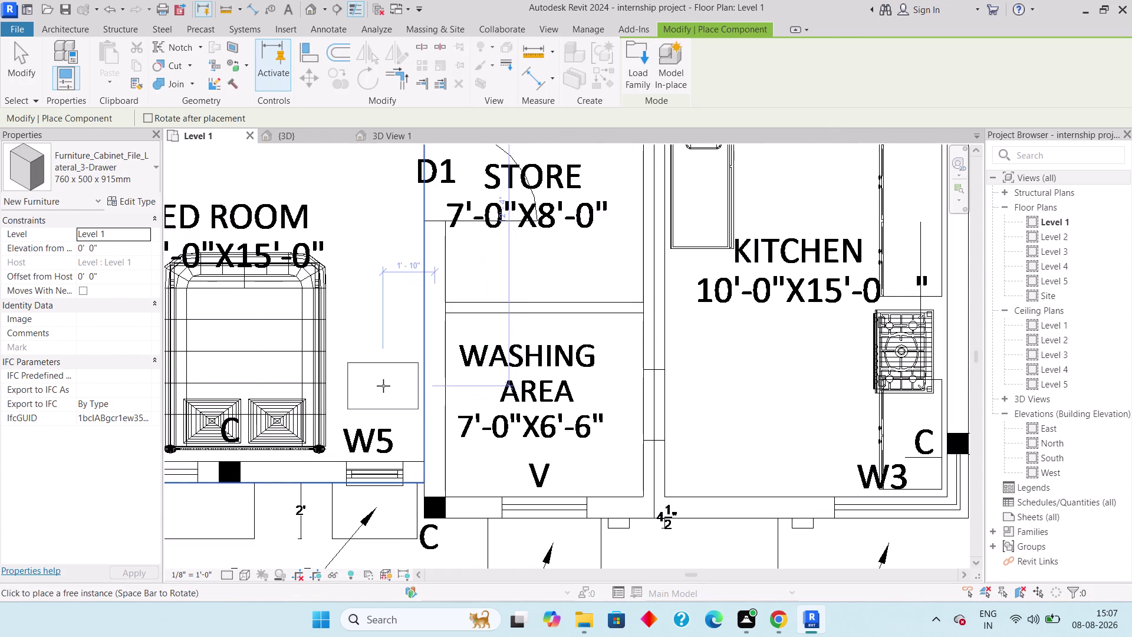
key(space)
key(space)
key(space)
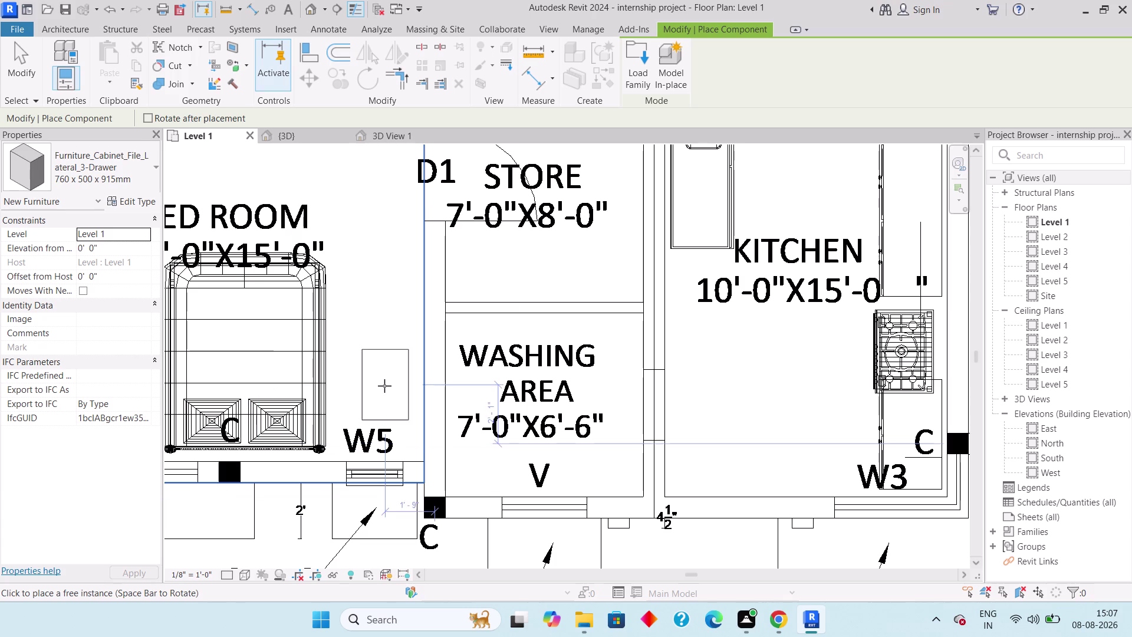
key(space)
key(space)
key(space)
click(374, 409)
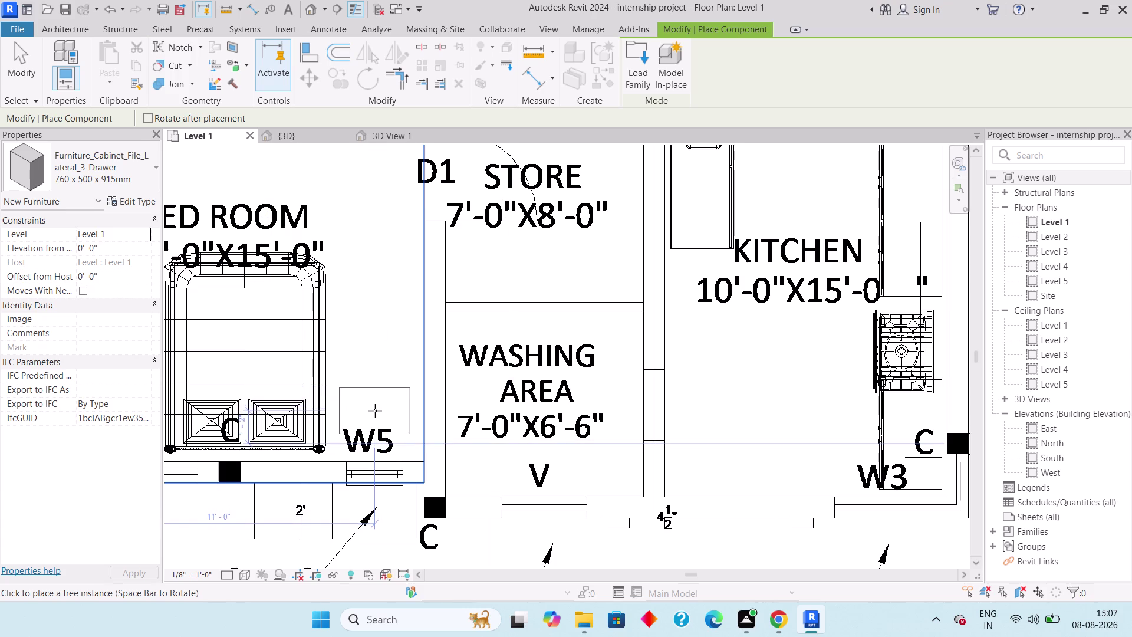
Pan and zoom the plan to the top-left 15'x13' bedroom.
middle_drag(370, 406, 539, 340)
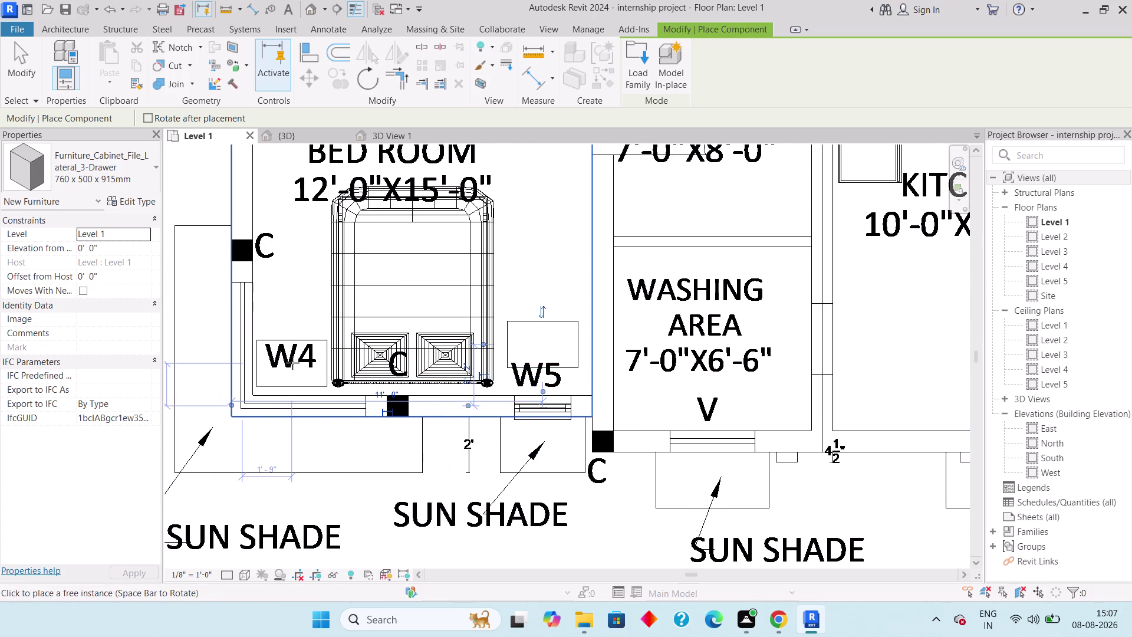
click(292, 363)
middle_drag(456, 283, 419, 418)
scroll(down, 3)
scroll(down, 3)
middle_drag(345, 267, 346, 272)
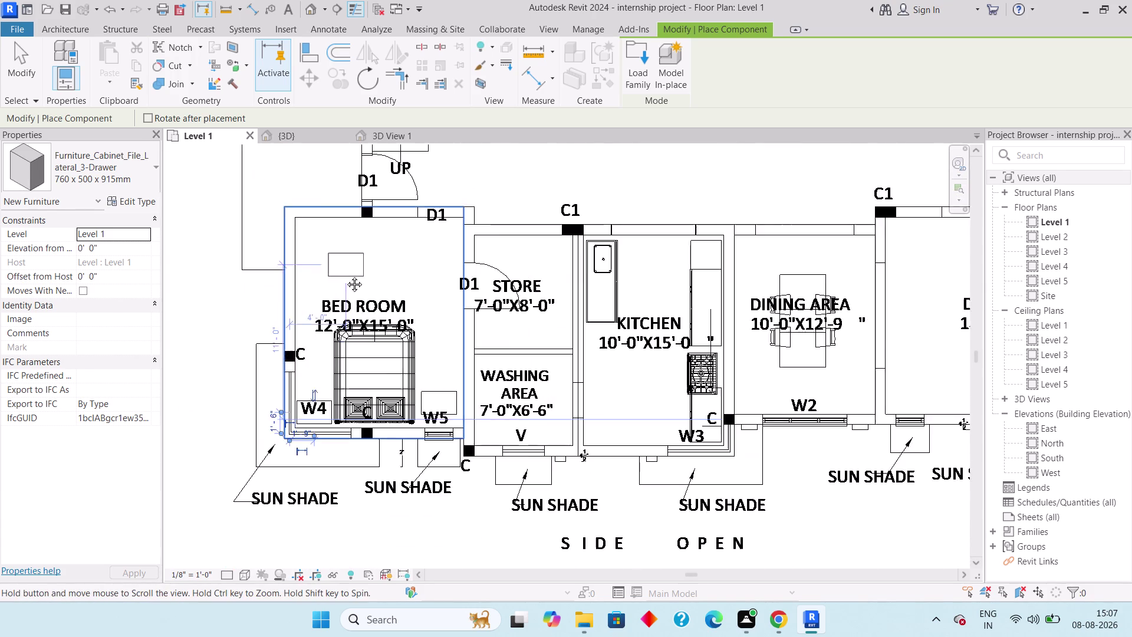
middle_drag(345, 271, 350, 413)
scroll(down, 3)
middle_drag(331, 249, 337, 396)
scroll(up, 3)
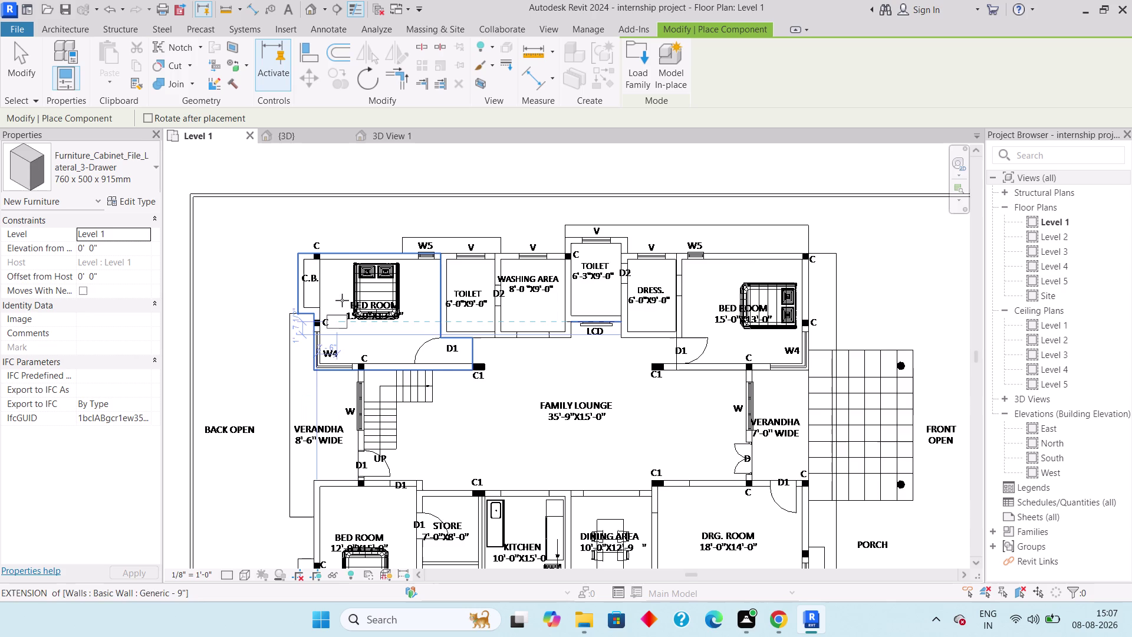
scroll(up, 3)
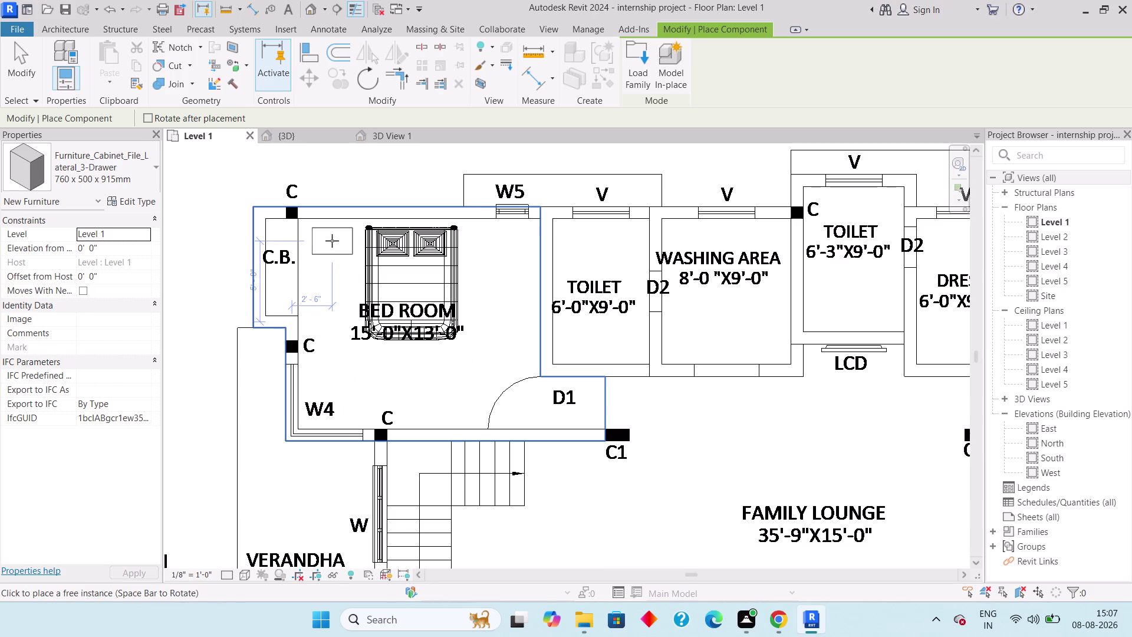
Place one filing cabinet at C.B. beside the bed in the left bedroom.
click(333, 238)
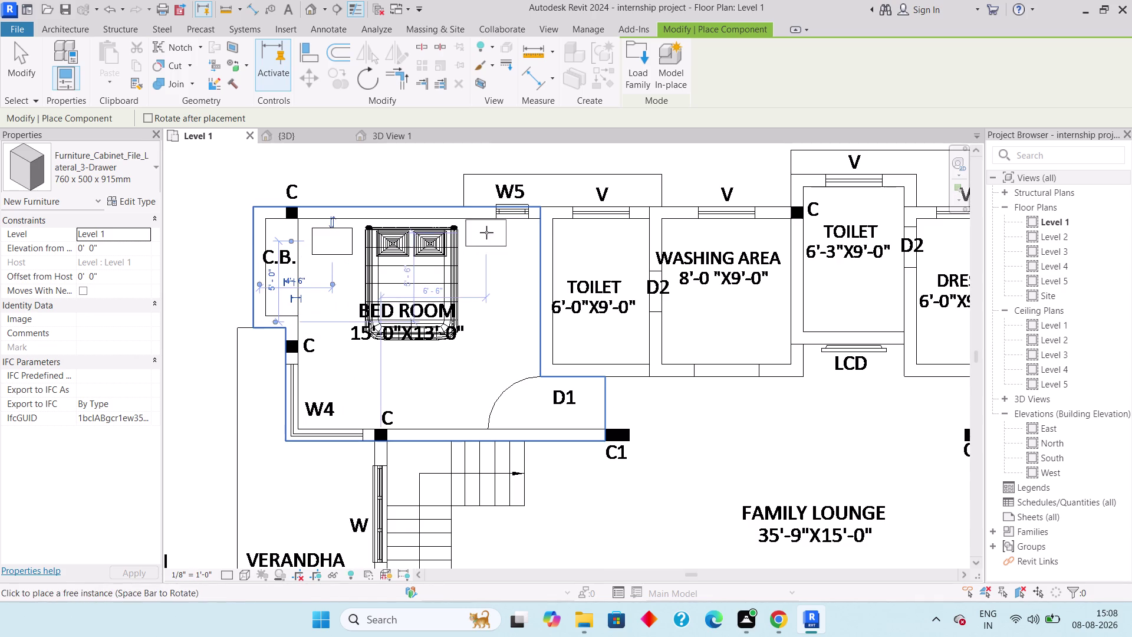
click(496, 237)
middle_drag(687, 235, 277, 272)
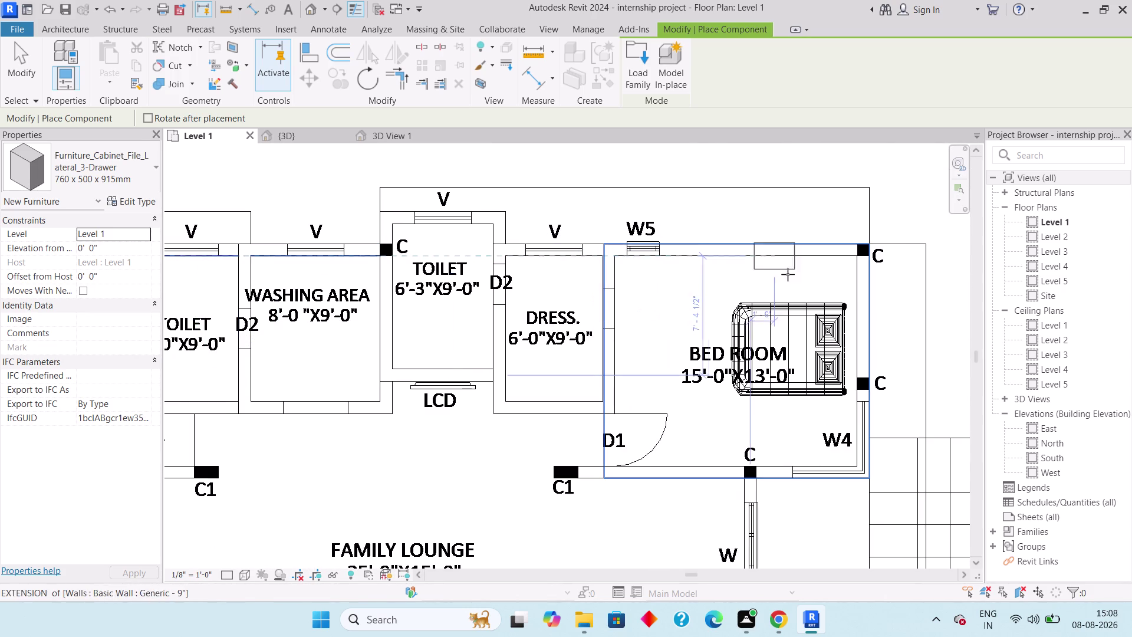
middle_drag(792, 285, 705, 294)
Rotate the cabinet and place two on the upper and lower sides of the right bedroom's bed.
key(space)
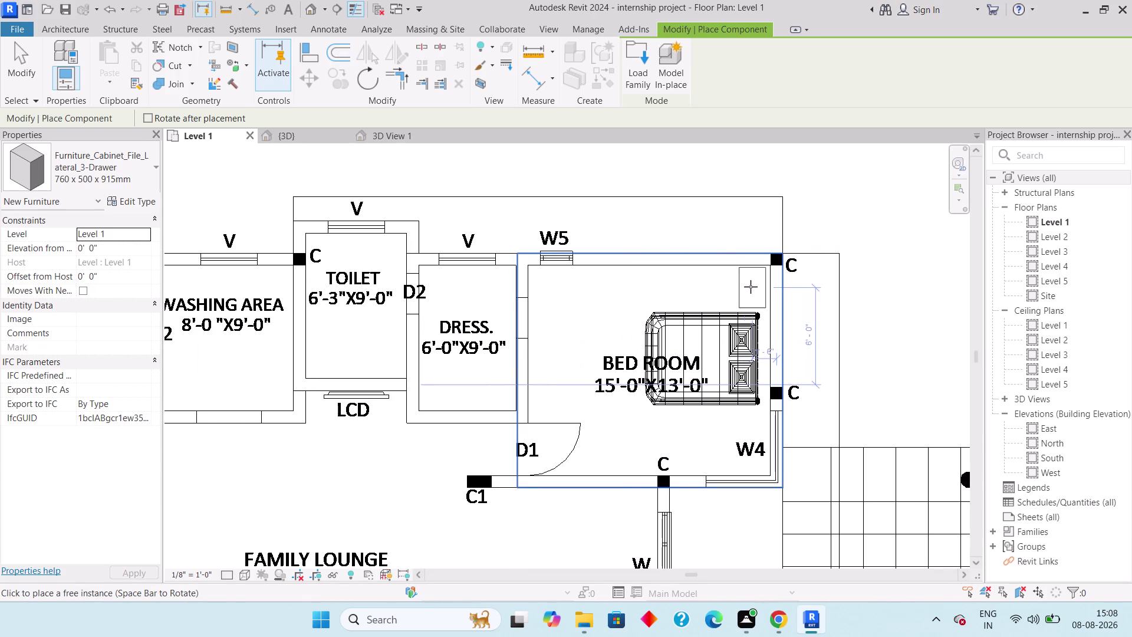
click(746, 287)
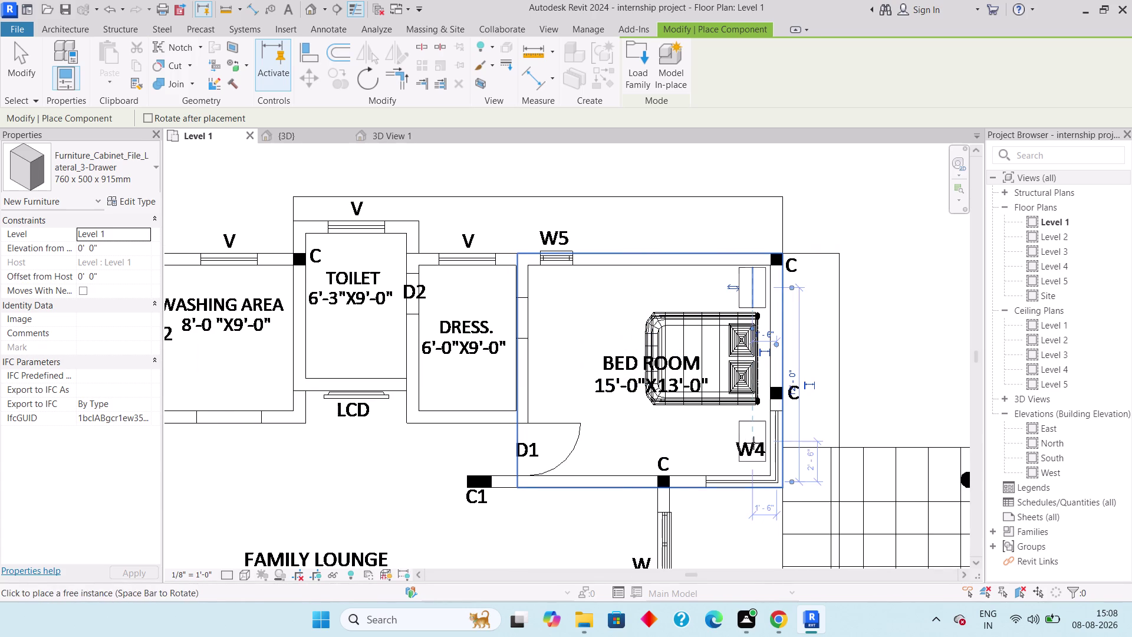
click(753, 441)
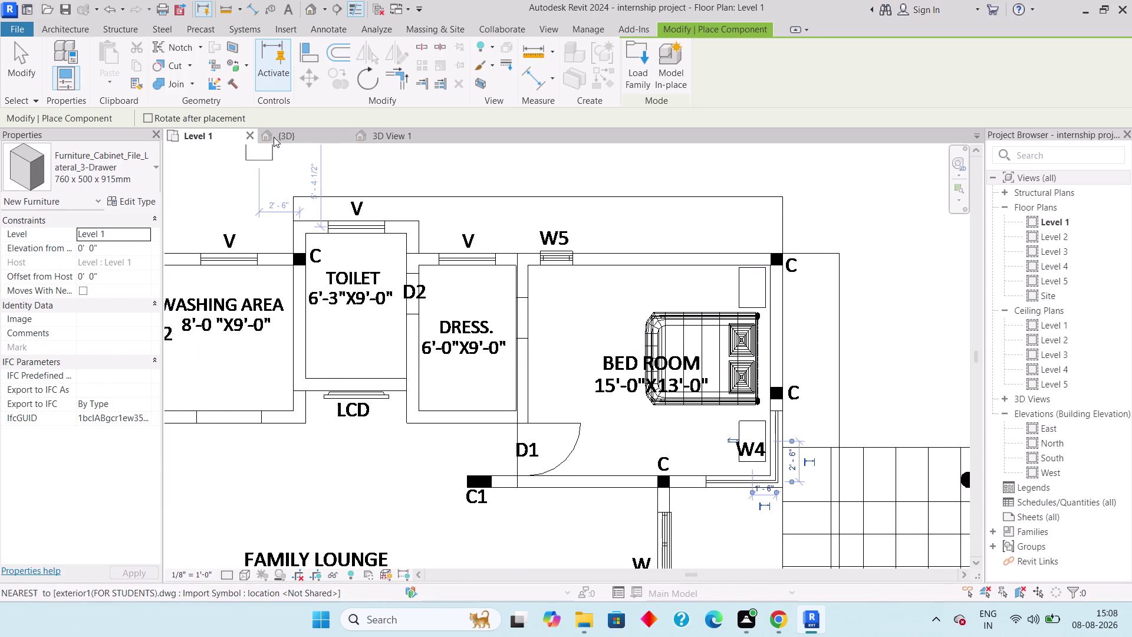
key(Escape)
Exit cabinet placement and bring the first bedroom's bed into view in 3D.
click(297, 133)
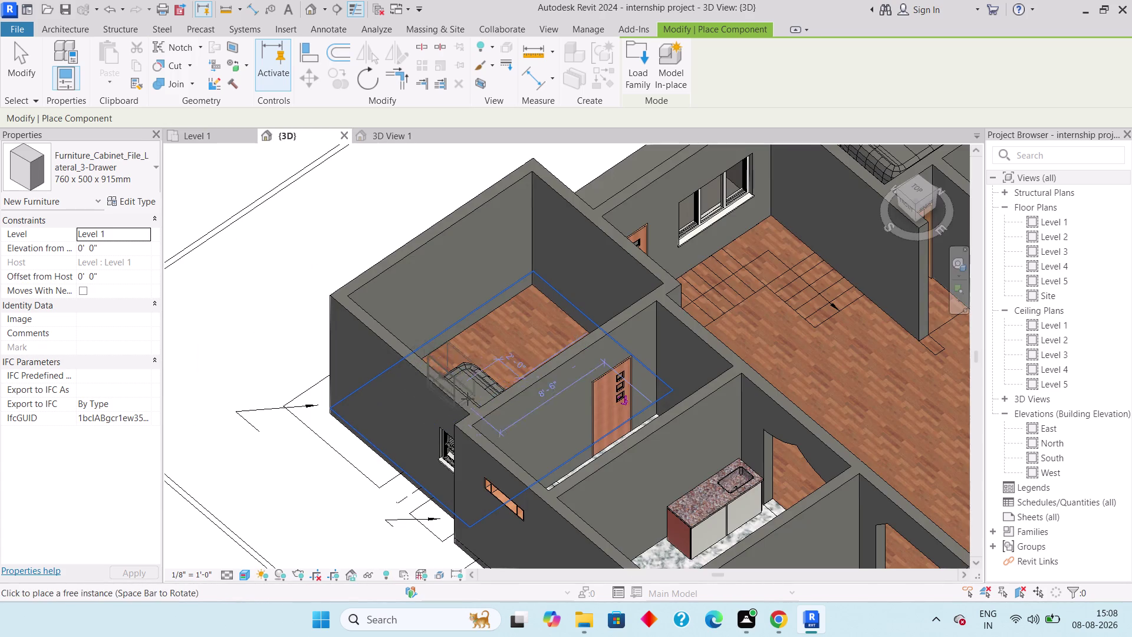
key(Escape)
key(Escape)
scroll(down, 3)
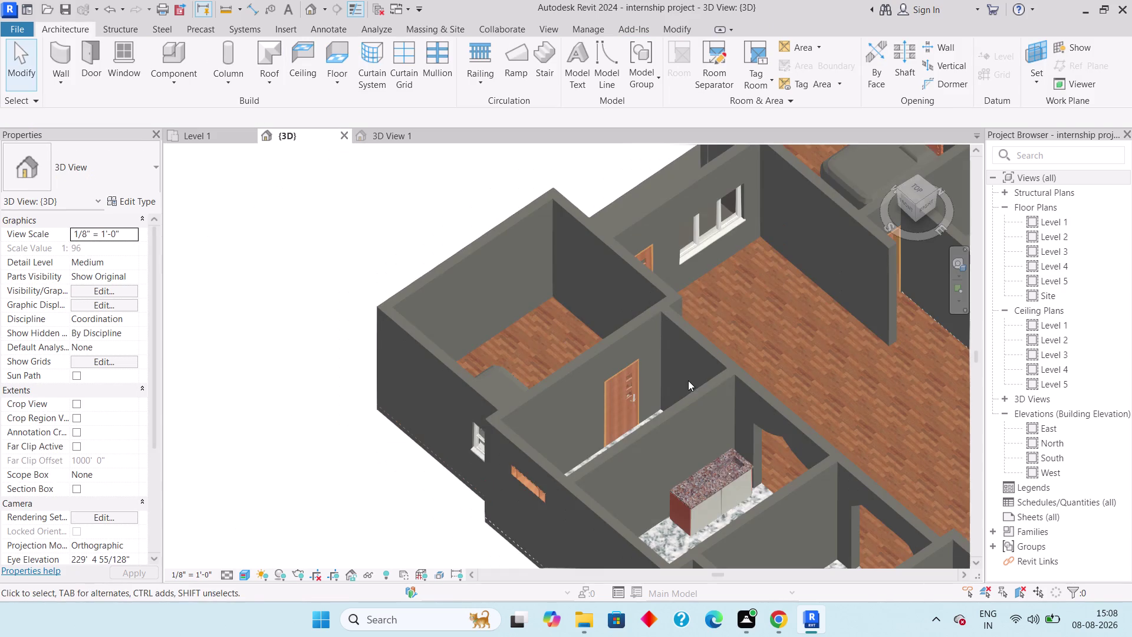
middle_drag(682, 382, 560, 367)
scroll(down, 3)
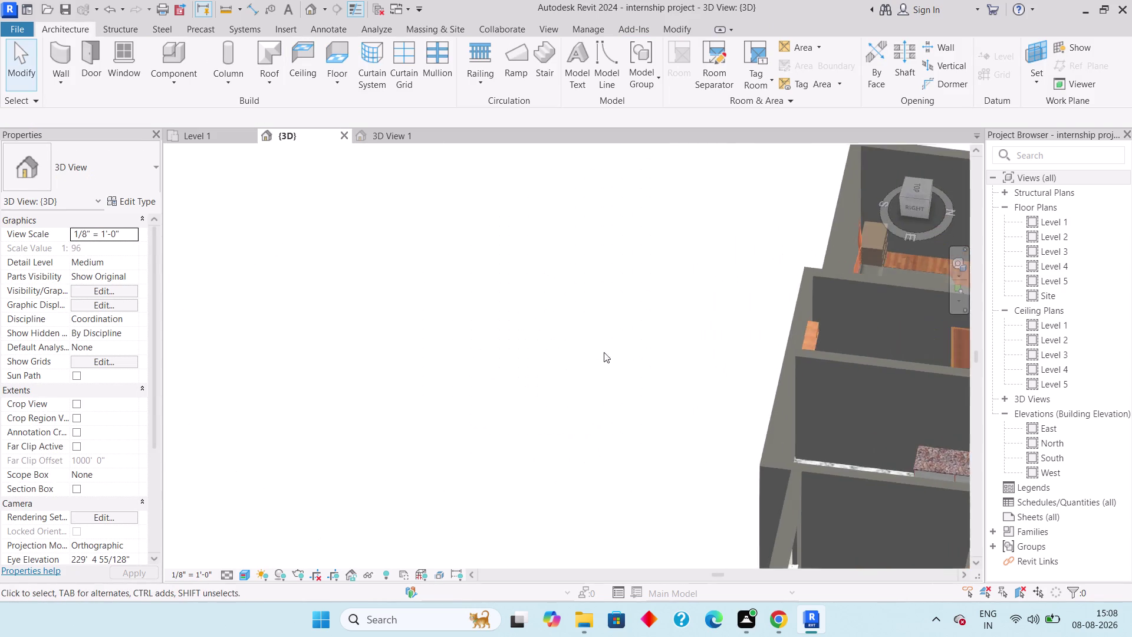
scroll(down, 3)
middle_drag(773, 372, 648, 364)
scroll(down, 3)
middle_drag(803, 411, 570, 406)
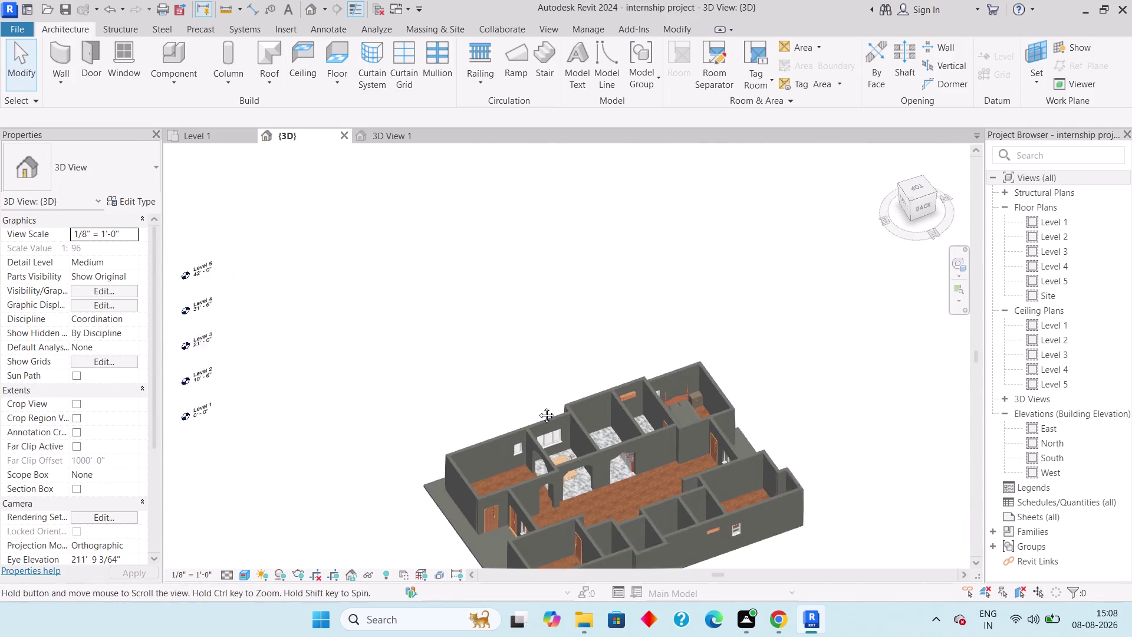
middle_drag(570, 406, 531, 406)
middle_drag(662, 397, 613, 414)
scroll(up, 3)
middle_drag(606, 458, 579, 513)
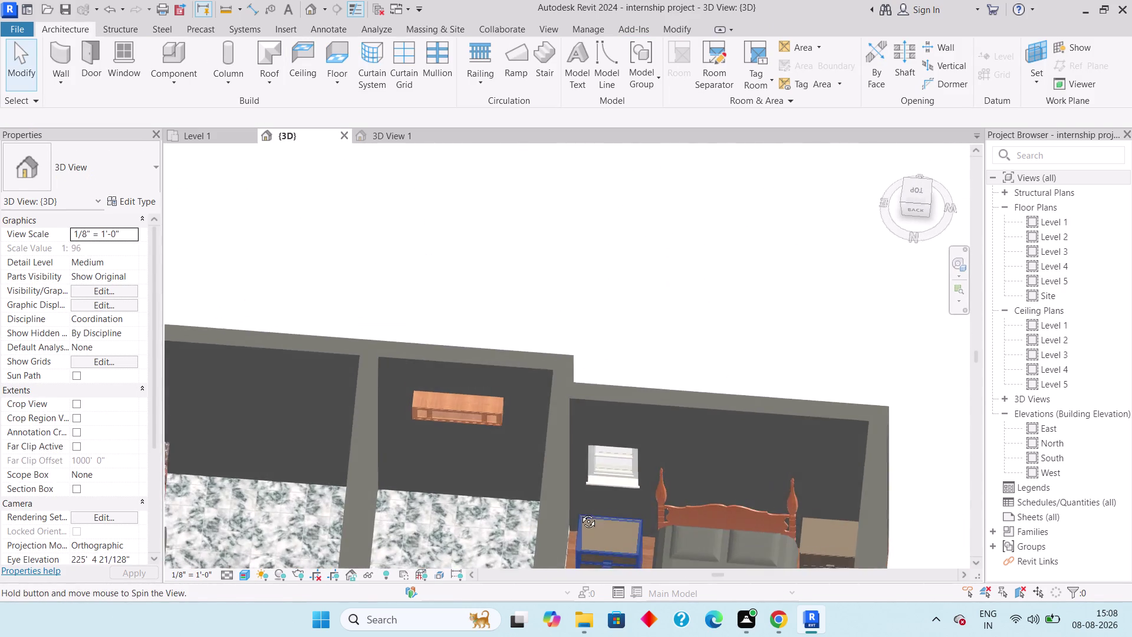
middle_drag(579, 512, 580, 513)
middle_drag(585, 502, 552, 306)
scroll(up, 3)
Nudge the drawer cabinet in the first bedroom up against the bed.
click(597, 371)
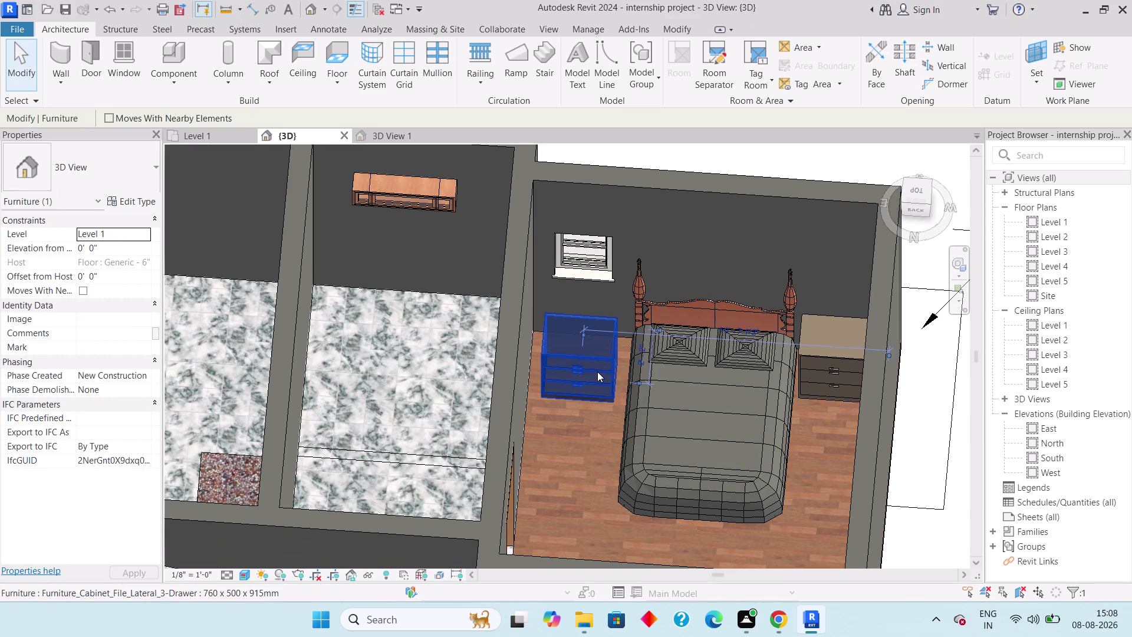
key(Up)
key(Up)
key(Up)
key(Up)
key(Down)
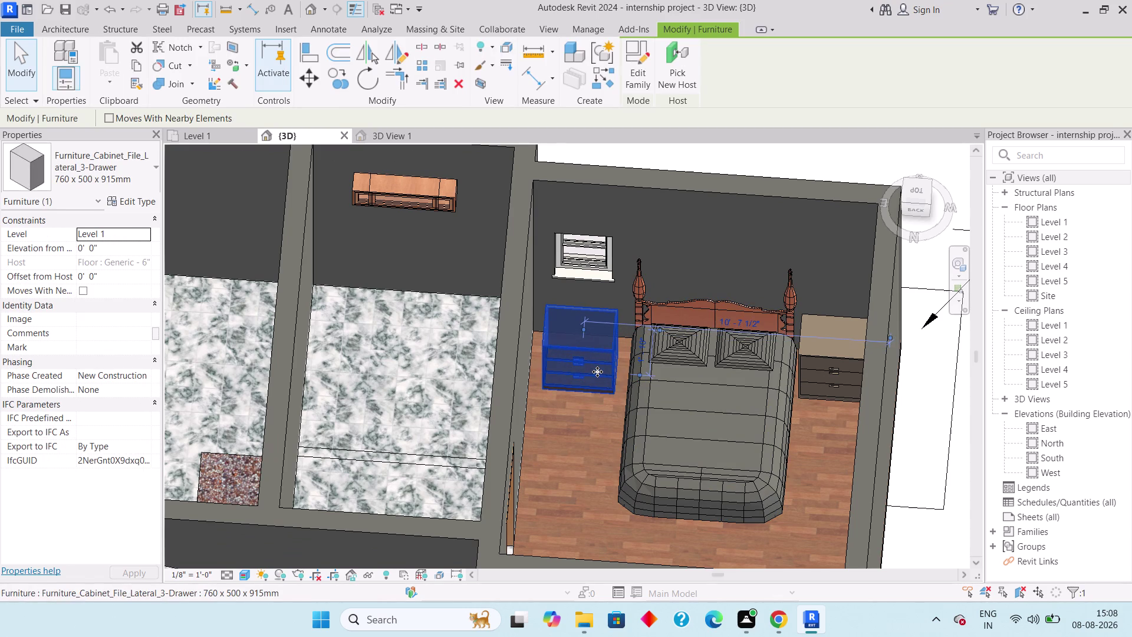
key(Up)
key(Up)
key(Up)
key(Escape)
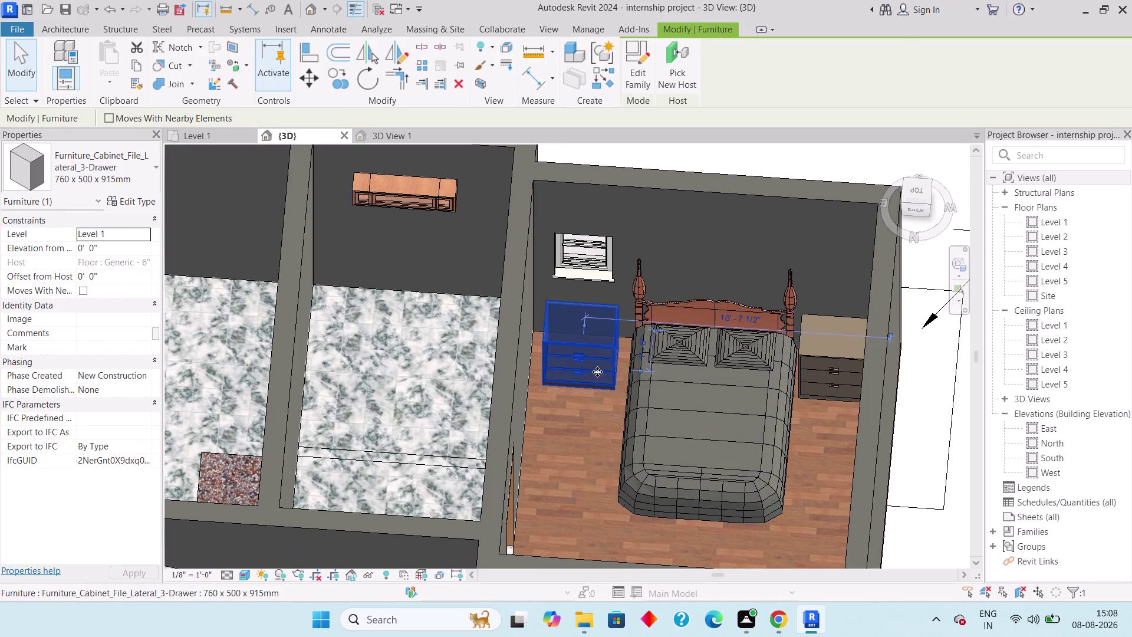
Move the view to the other bedroom, framing the bed and its two cabinets.
scroll(down, 3)
middle_drag(772, 536, 724, 373)
scroll(down, 3)
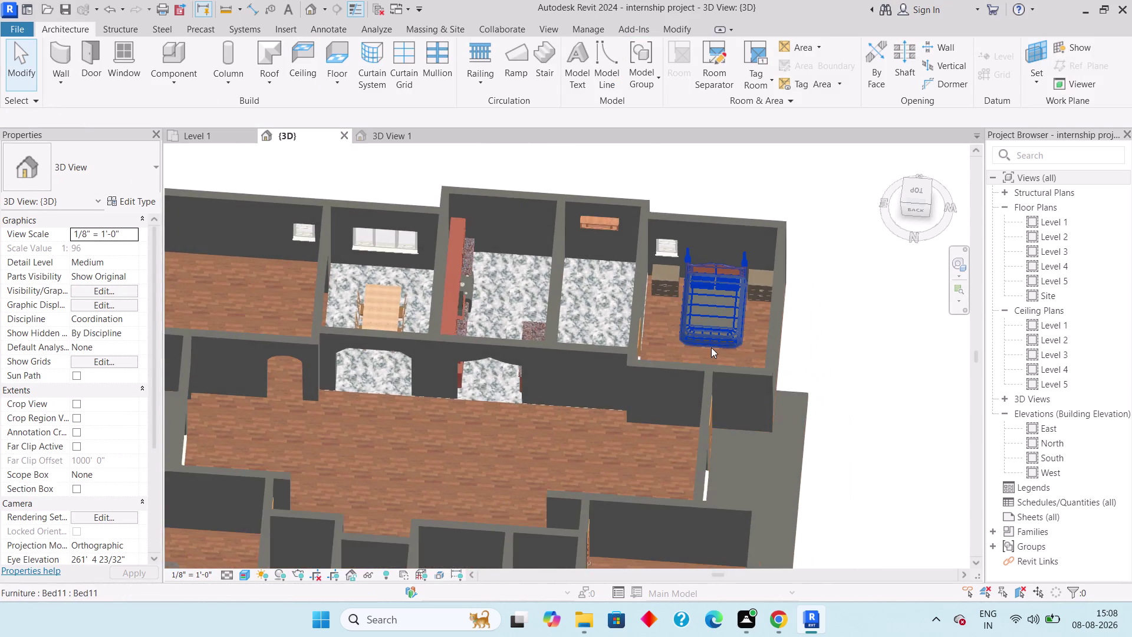
scroll(down, 3)
middle_drag(710, 354, 309, 470)
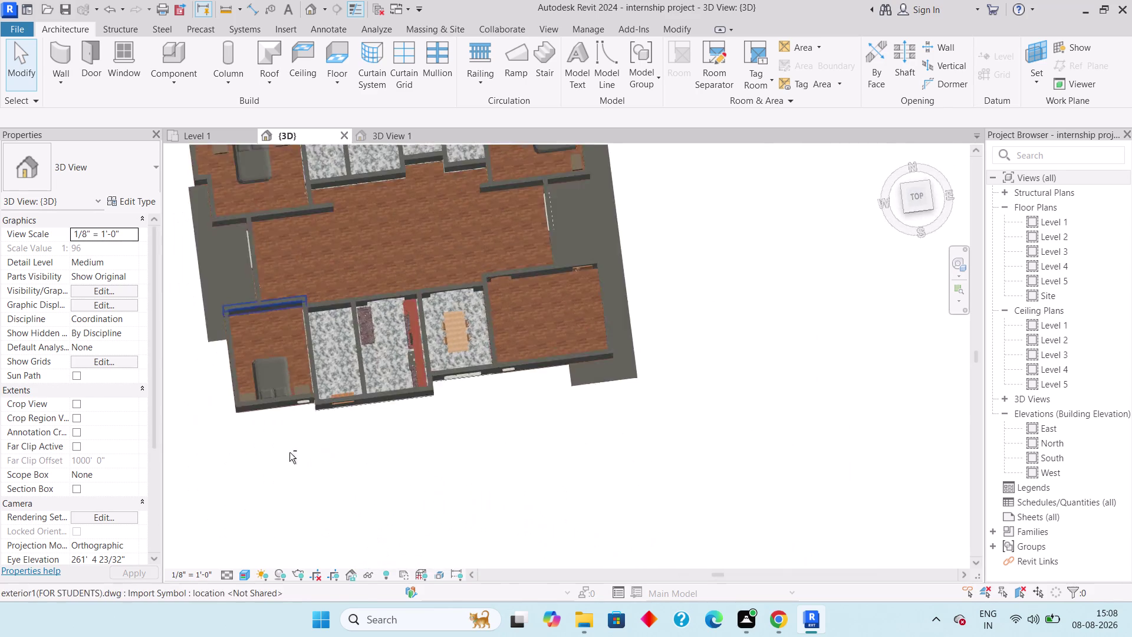
middle_drag(304, 437, 247, 607)
scroll(up, 3)
middle_drag(217, 359, 309, 400)
scroll(up, 3)
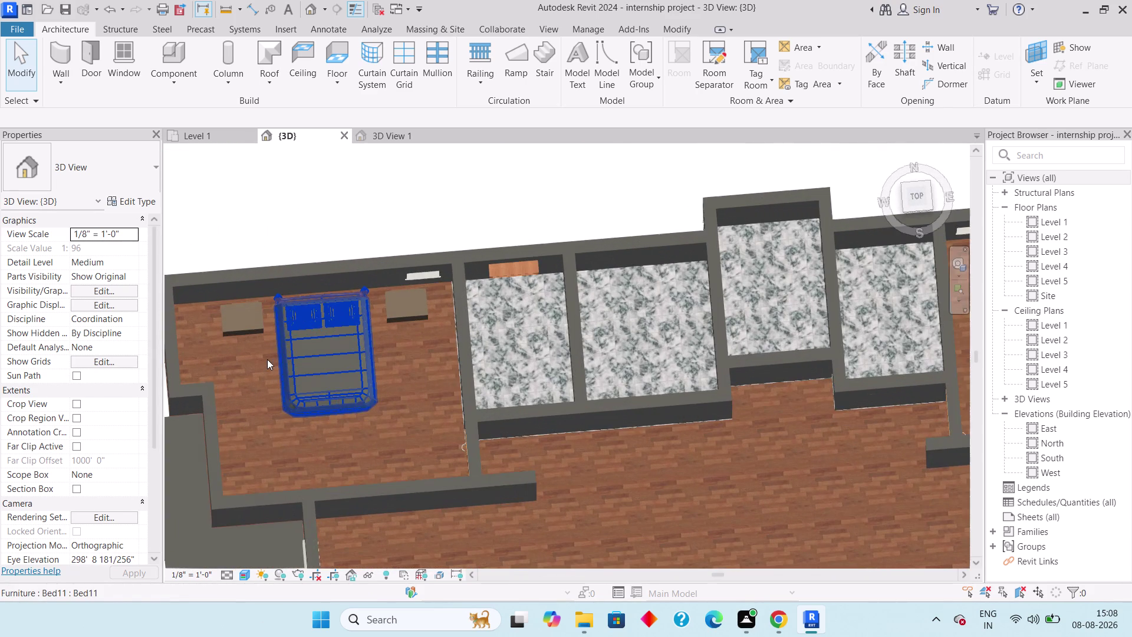
click(399, 300)
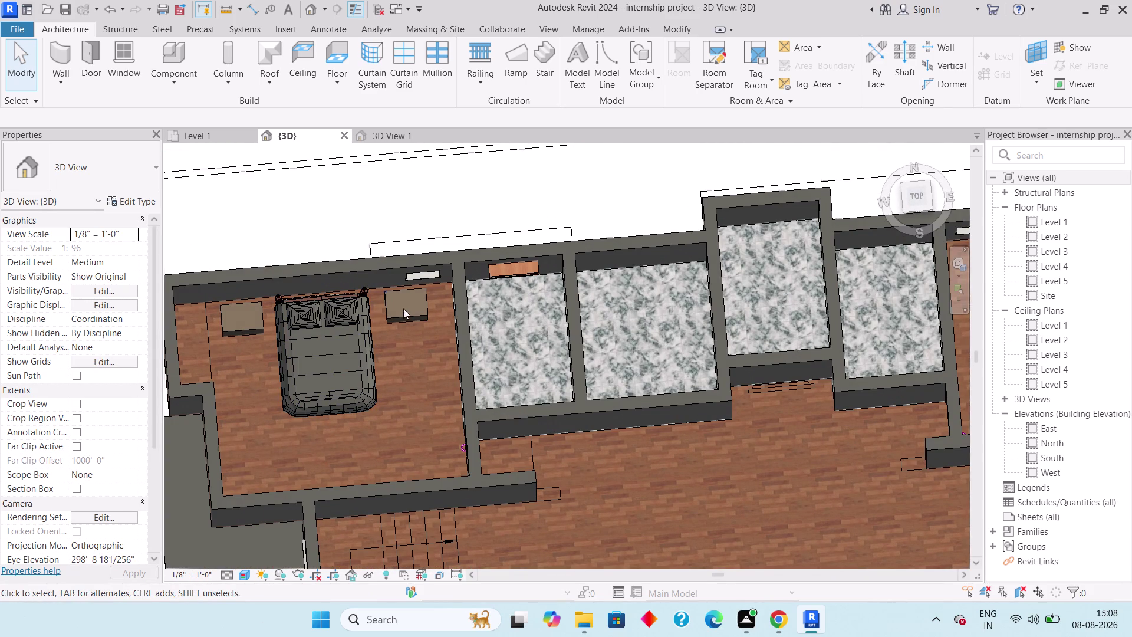
middle_drag(402, 387, 383, 341)
scroll(up, 3)
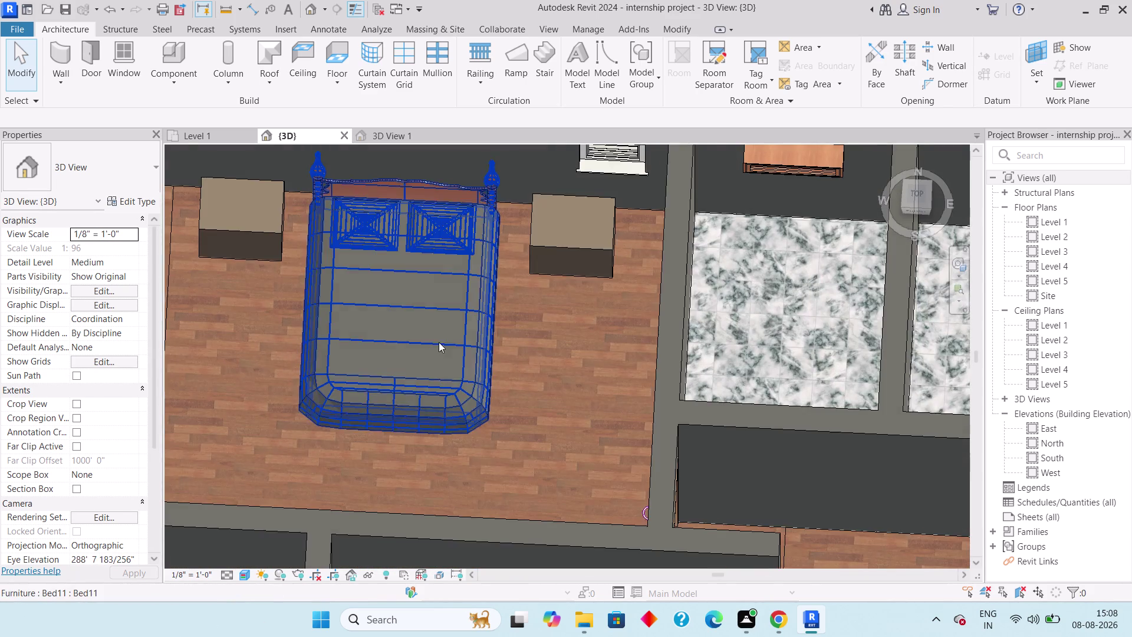
middle_drag(455, 297, 569, 256)
click(348, 206)
middle_drag(367, 262, 372, 341)
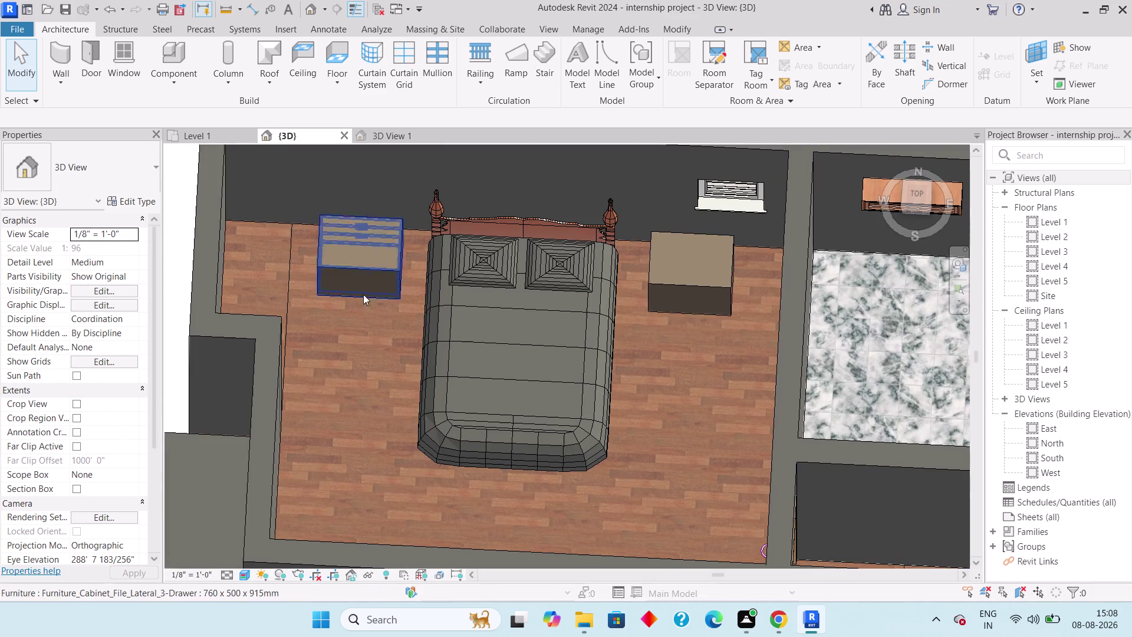
Nudge the left cabinet rightward until it sits beside the bed.
click(362, 271)
key(Right)
key(Right)
key(Right)
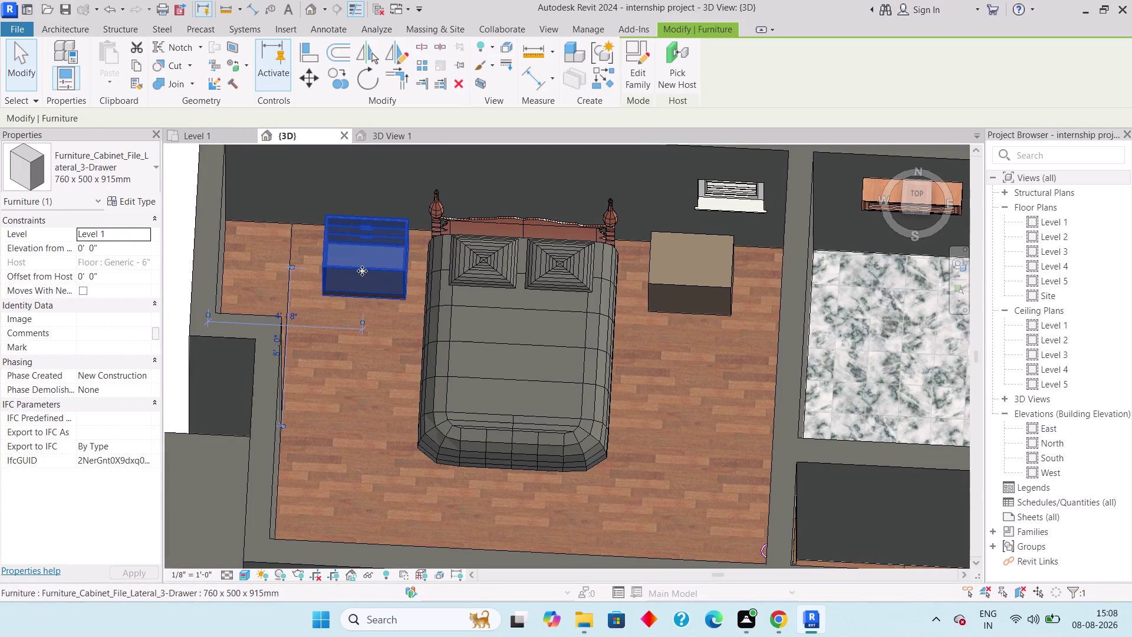
key(Right)
key(Right)
key(Escape)
Nudge the right cabinet leftward against the bed and check the whole bedroom.
click(644, 277)
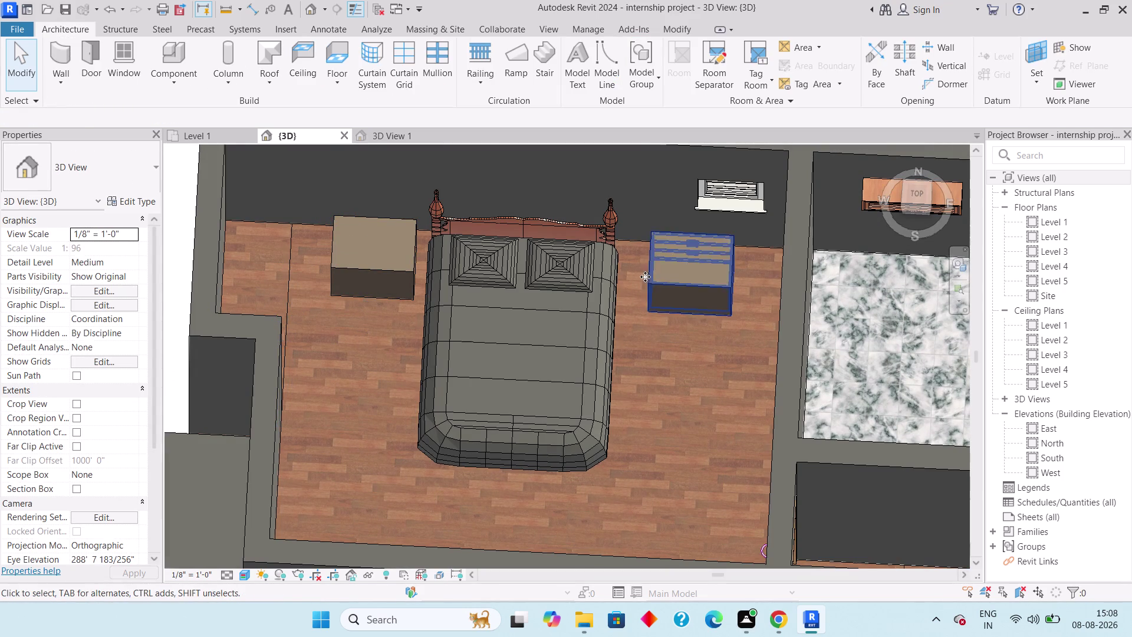
key(Left)
key(Left)
key(Left)
key(Left)
key(Left)
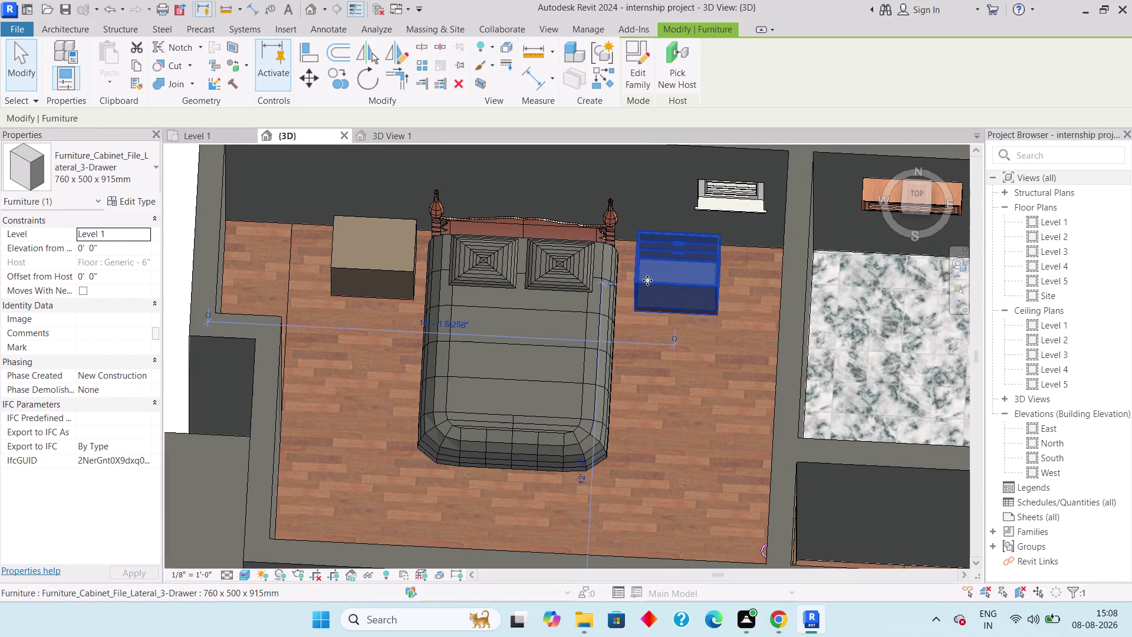
key(Escape)
scroll(down, 3)
middle_drag(703, 300, 522, 341)
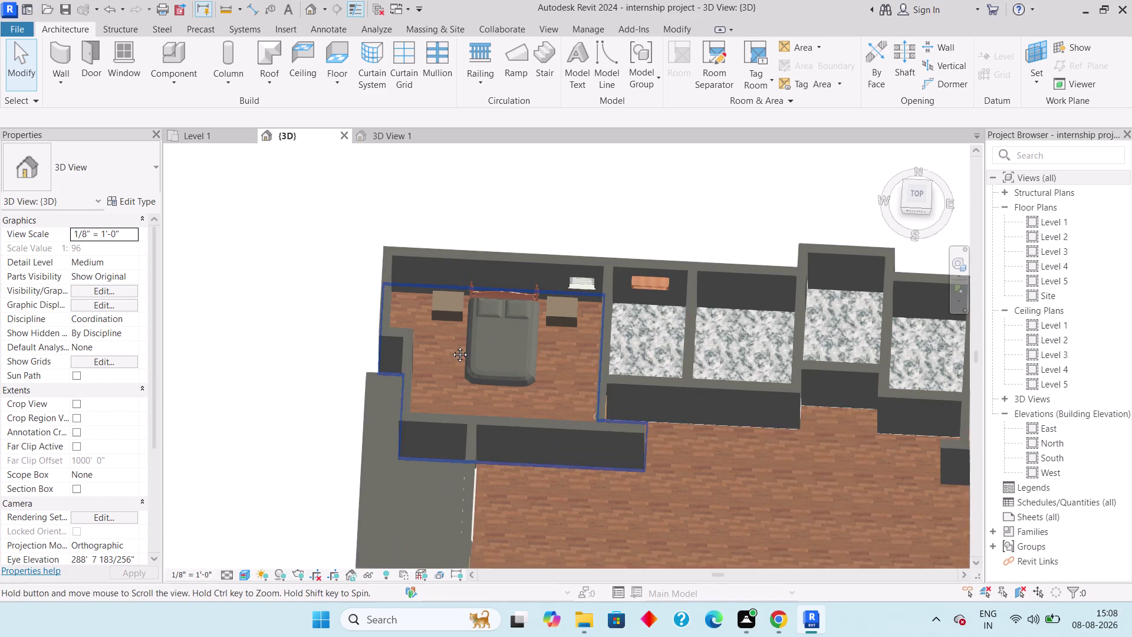
Zoom in on the top-left BED ROOM and center its bed.
middle_drag(522, 340, 414, 345)
middle_drag(646, 362, 779, 412)
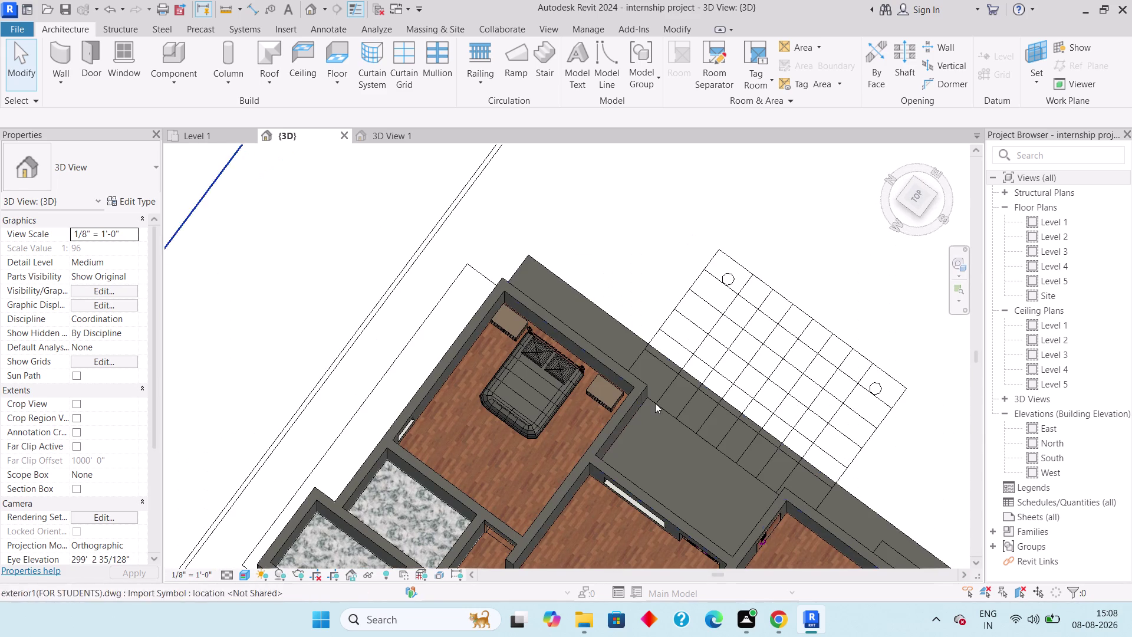
middle_drag(590, 392, 605, 463)
middle_drag(612, 413, 642, 356)
click(916, 195)
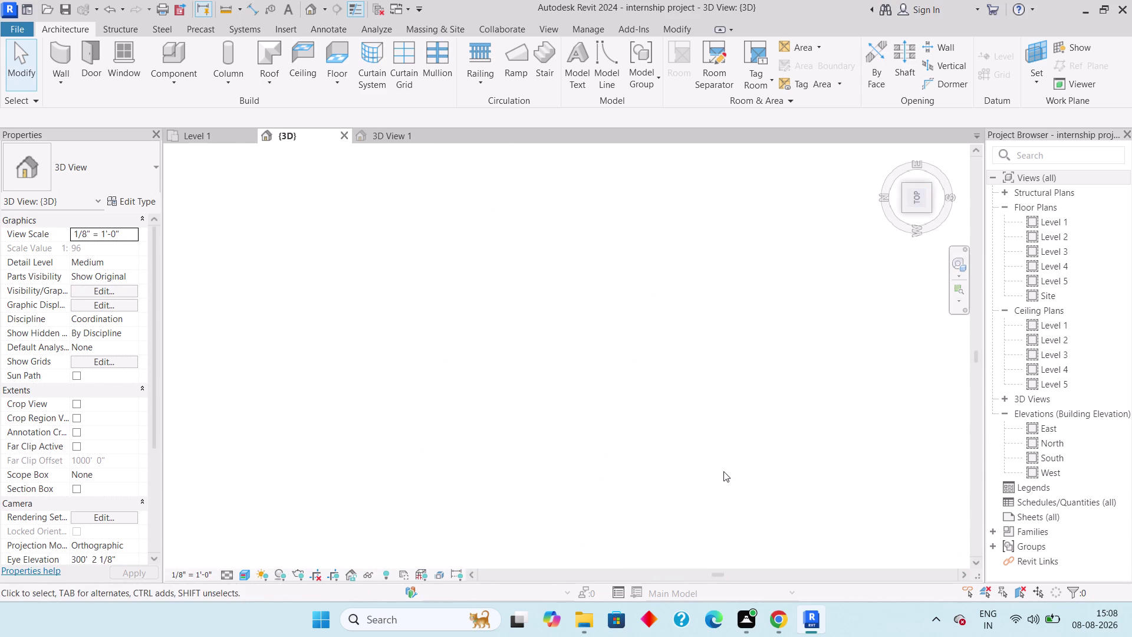
scroll(up, 3)
scroll(up, 3)
scroll(up, 3)
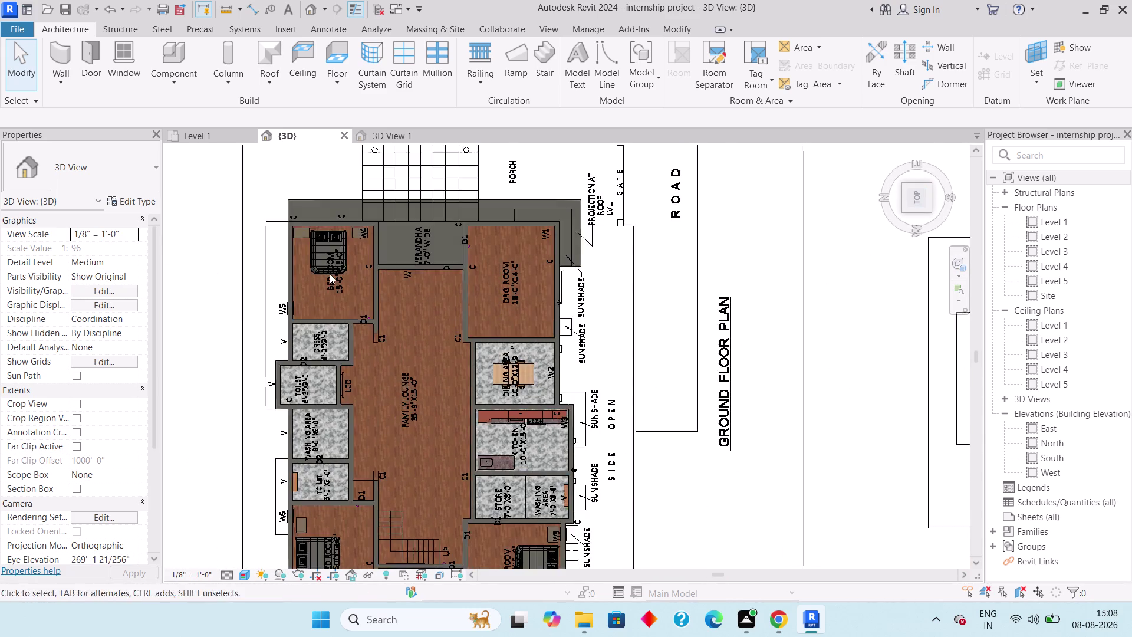
scroll(up, 3)
middle_drag(325, 262, 402, 311)
scroll(up, 3)
middle_drag(467, 247, 478, 277)
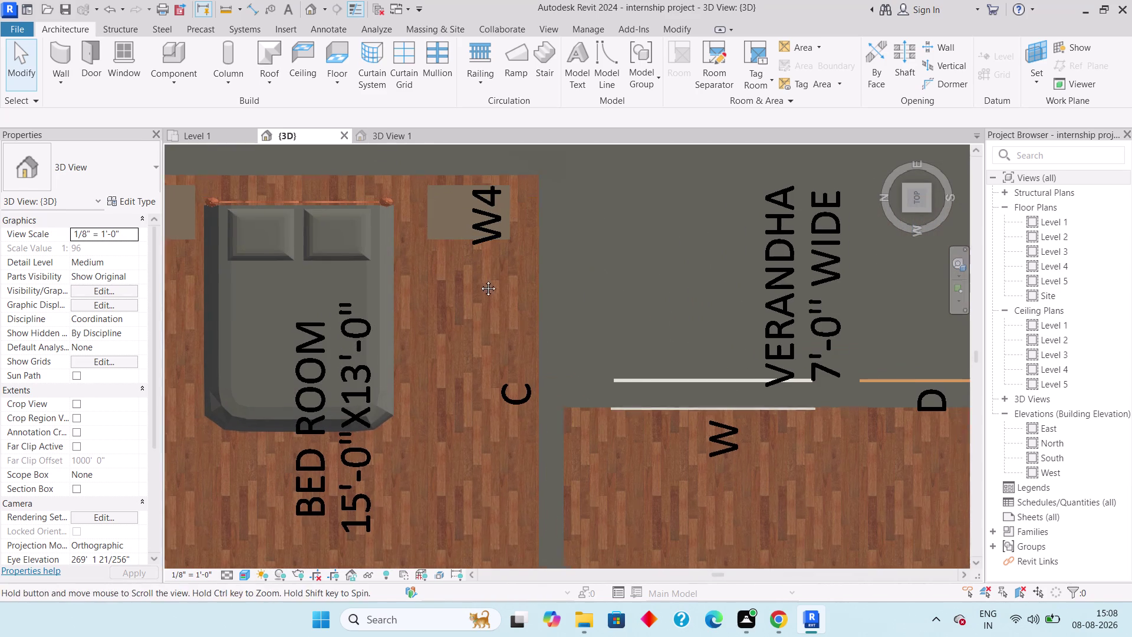
middle_drag(478, 277, 482, 281)
Nudge the BED ROOM bed up and to the right into position.
click(404, 252)
key(Up)
key(Up)
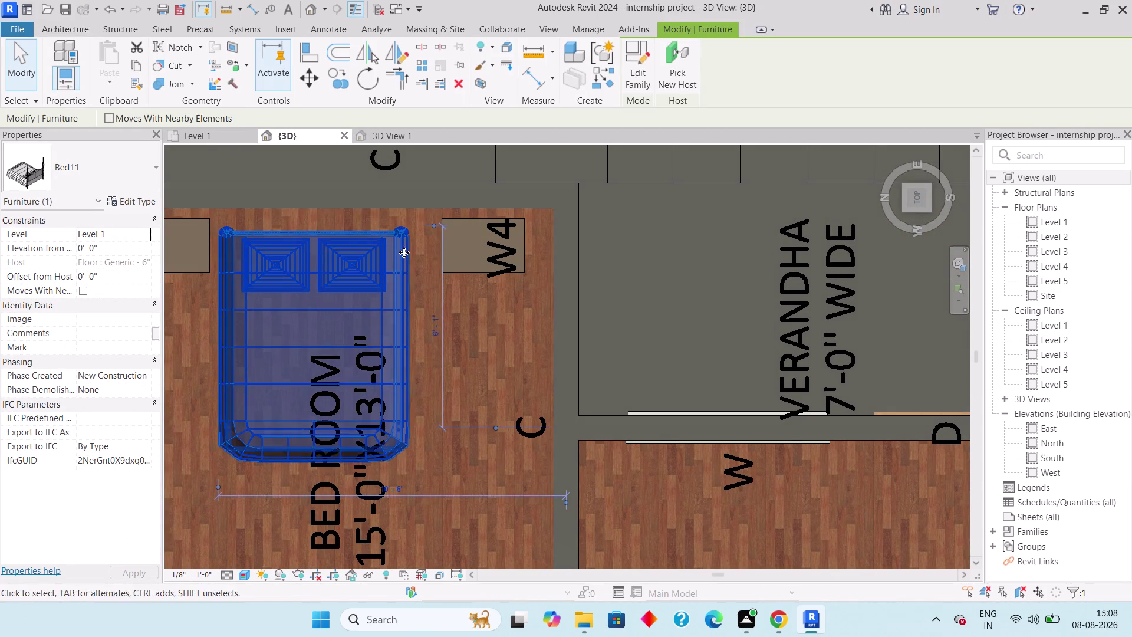
key(Up)
key(Up)
key(Right)
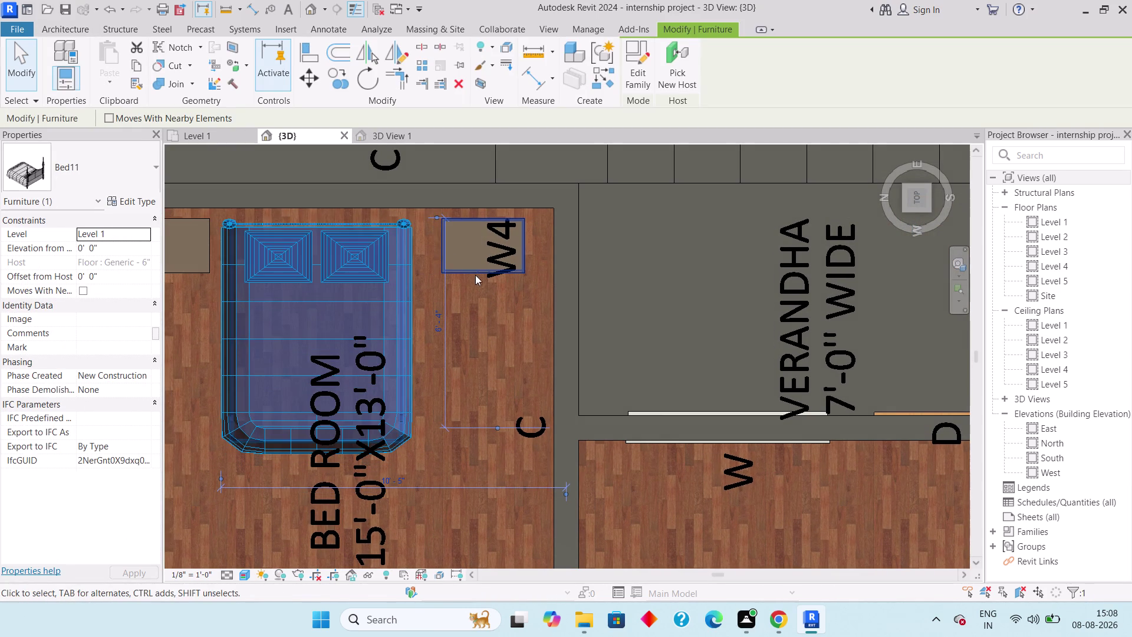
key(Escape)
Nudge the cabinet near the W4 label leftward beside the bed.
click(474, 269)
key(Left)
key(Left)
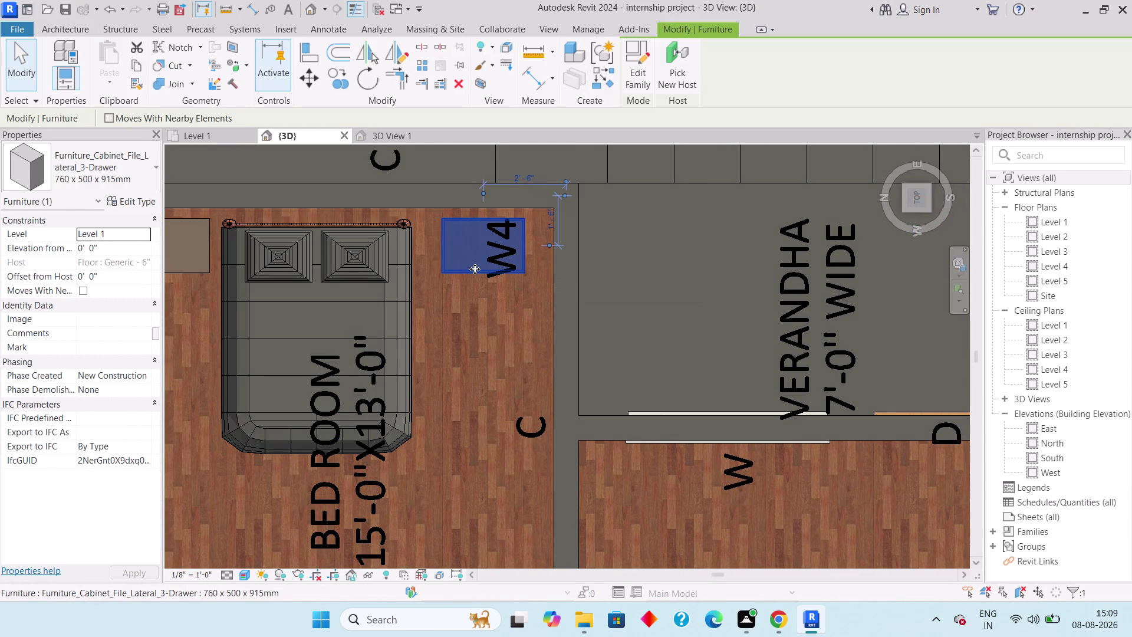
key(Left)
key(Escape)
Nudge the cabinet on the bed's left slightly toward the bed.
scroll(down, 3)
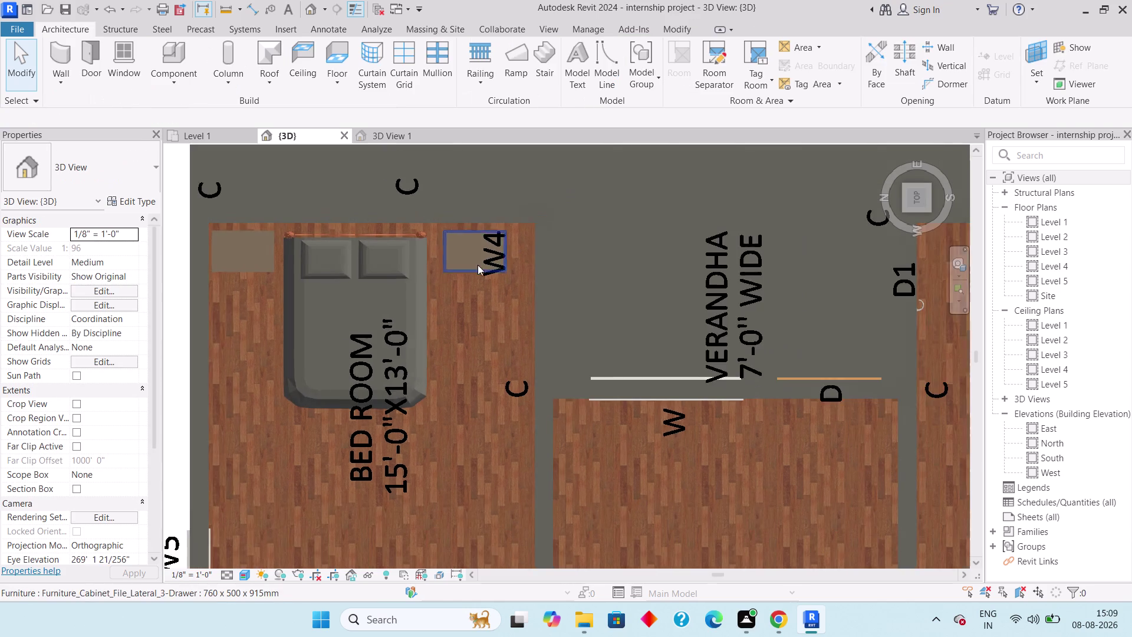
middle_drag(471, 269, 562, 276)
click(357, 270)
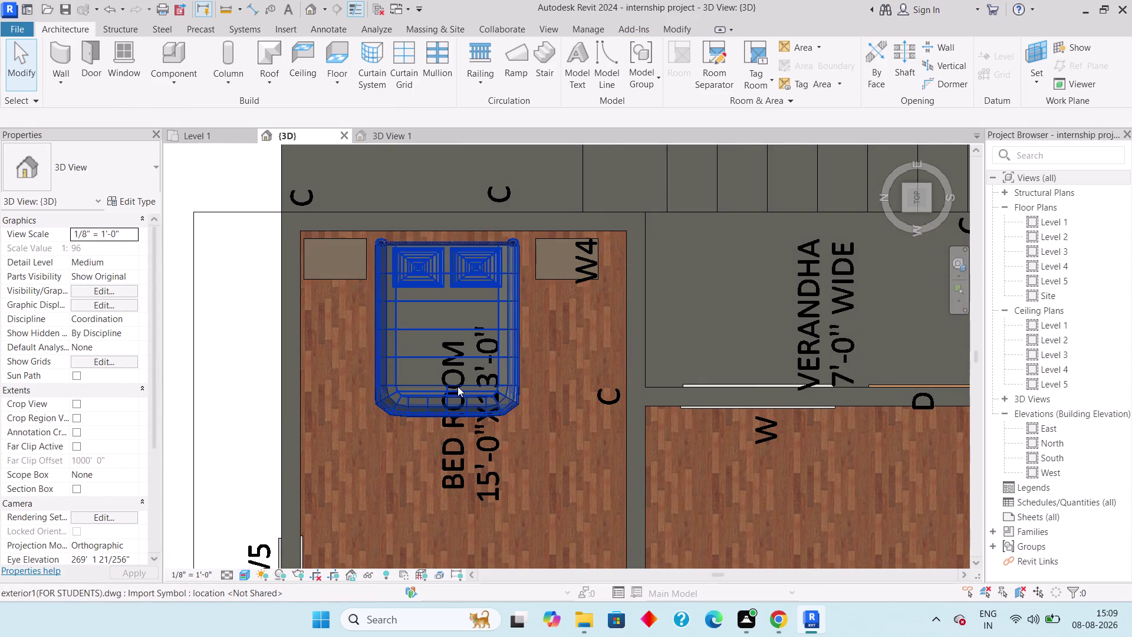
click(342, 273)
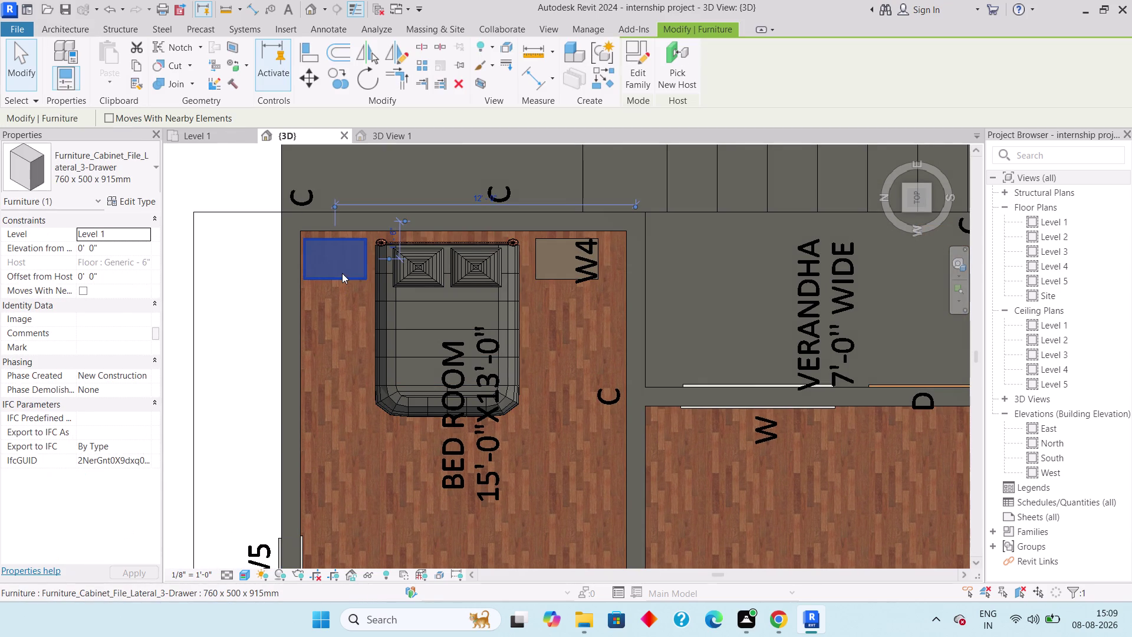
key(Right)
key(Escape)
Zoom out over the model and bring the furnished bedroom back into view.
scroll(down, 3)
middle_drag(343, 283, 341, 171)
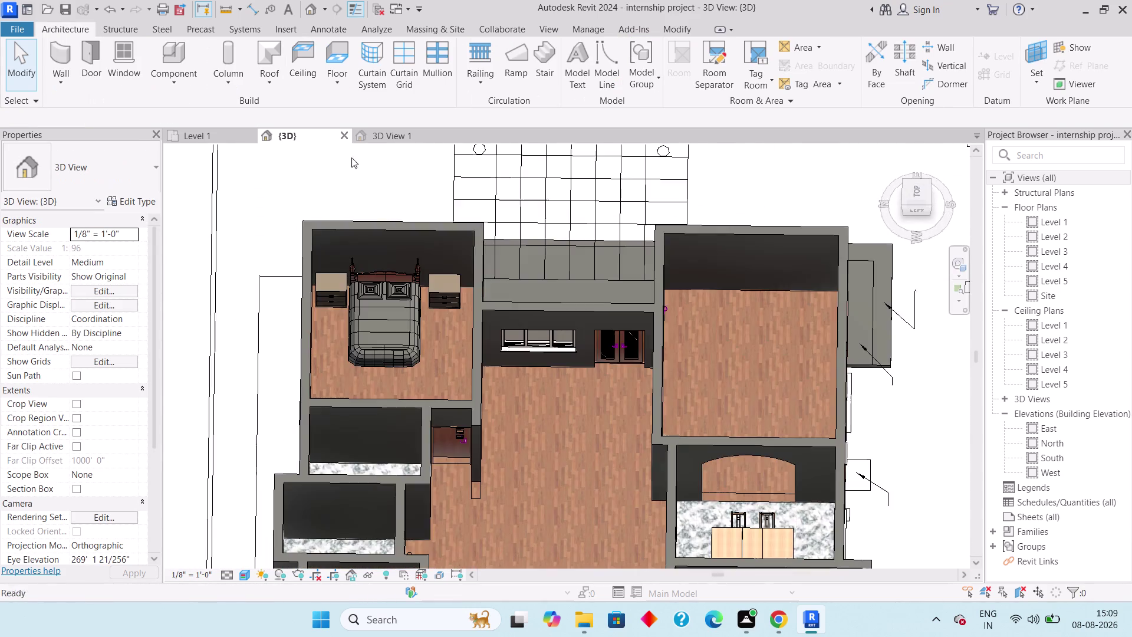
scroll(up, 3)
scroll(down, 3)
middle_drag(694, 301, 868, 312)
scroll(down, 3)
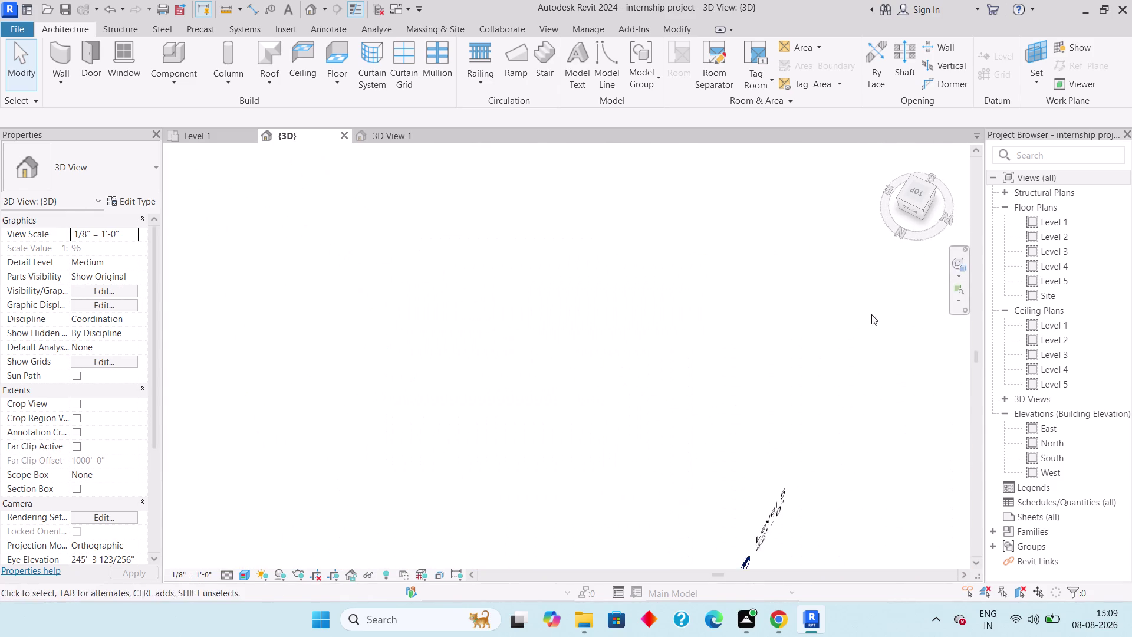
middle_drag(863, 314, 477, 229)
scroll(down, 3)
scroll(up, 3)
scroll(down, 3)
middle_drag(681, 285, 430, 273)
scroll(down, 3)
middle_drag(706, 255, 733, 258)
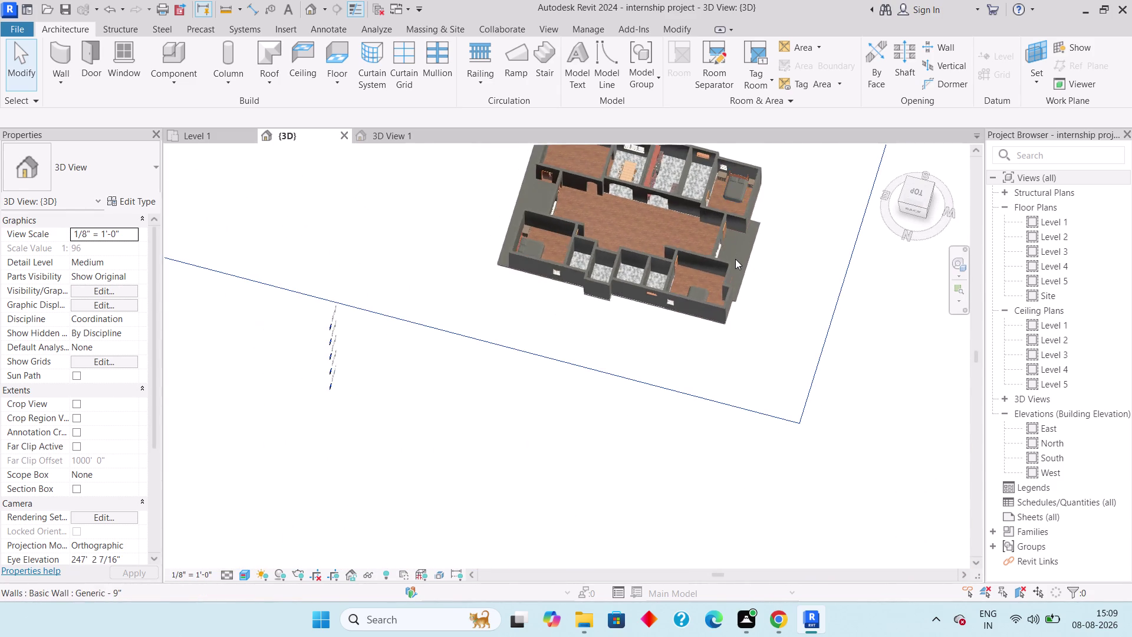
scroll(up, 3)
middle_drag(695, 479, 565, 636)
scroll(down, 3)
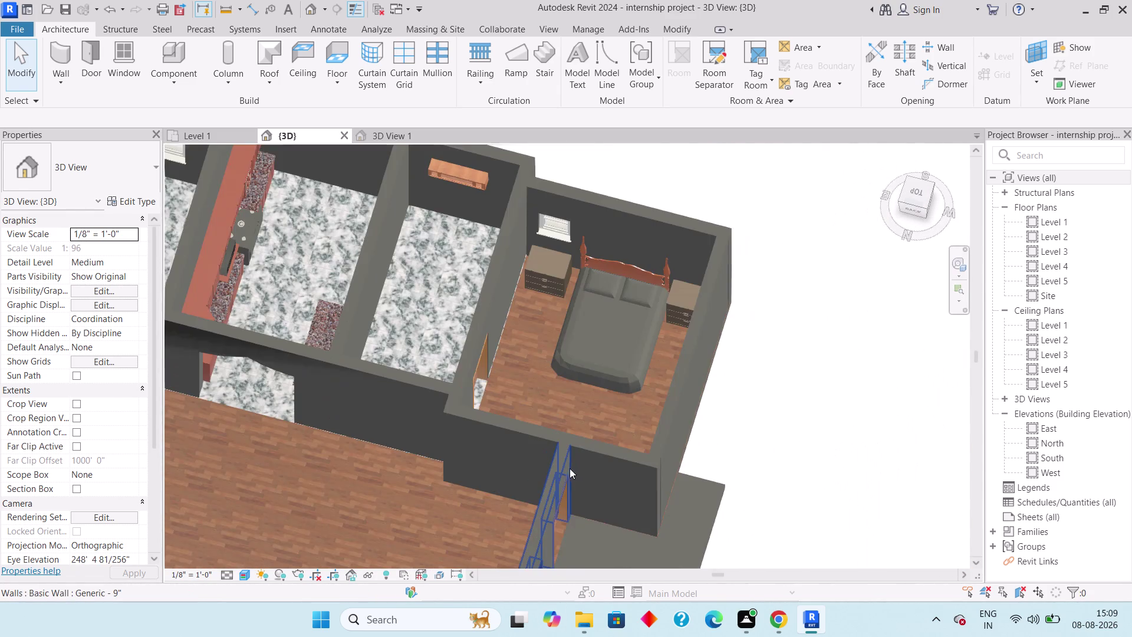
Orbit the model toward a top-down view of the rooms.
middle_drag(570, 382, 425, 329)
scroll(down, 3)
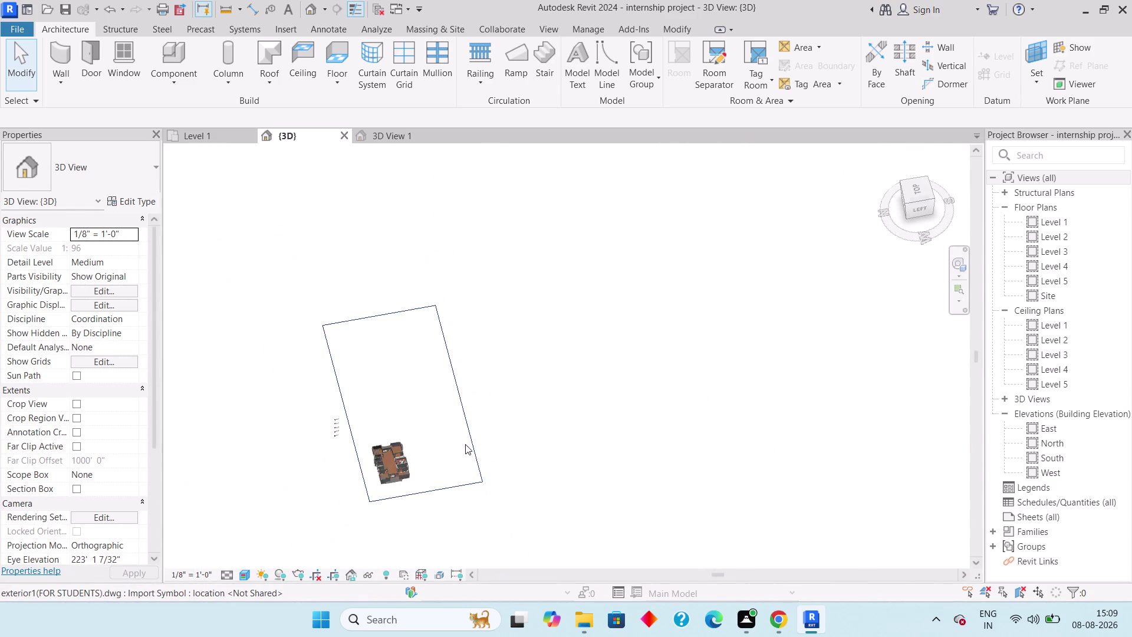
middle_drag(468, 440, 412, 444)
scroll(up, 3)
middle_drag(354, 460, 341, 464)
middle_drag(486, 415, 458, 418)
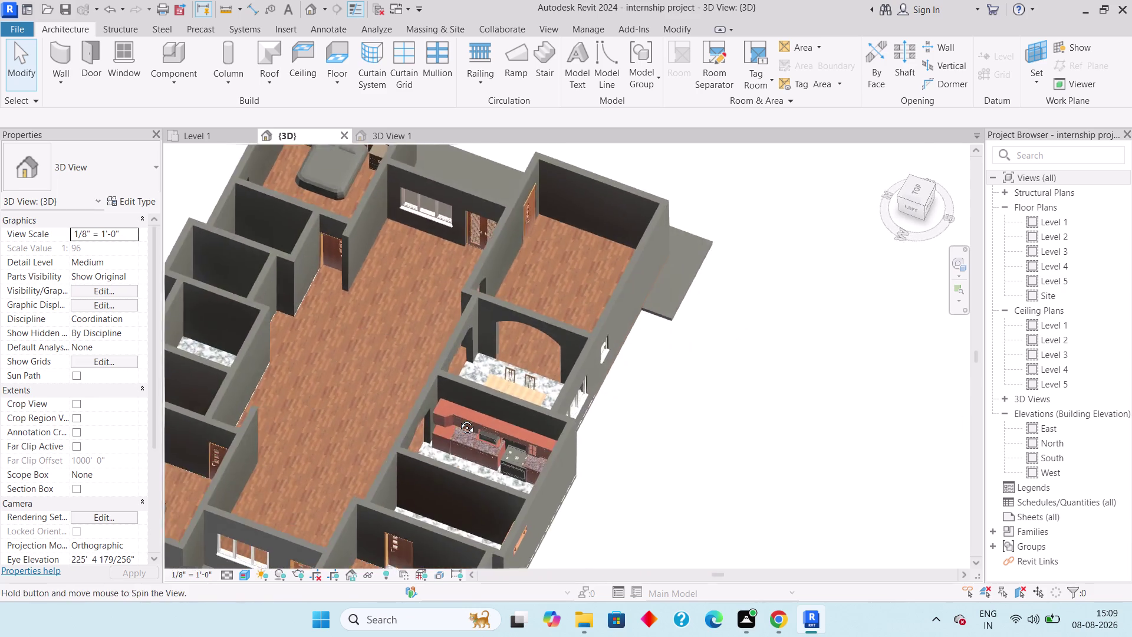
middle_drag(458, 418, 433, 418)
middle_drag(443, 408, 840, 494)
middle_drag(722, 440, 674, 411)
middle_drag(699, 398, 831, 535)
middle_drag(773, 439, 756, 431)
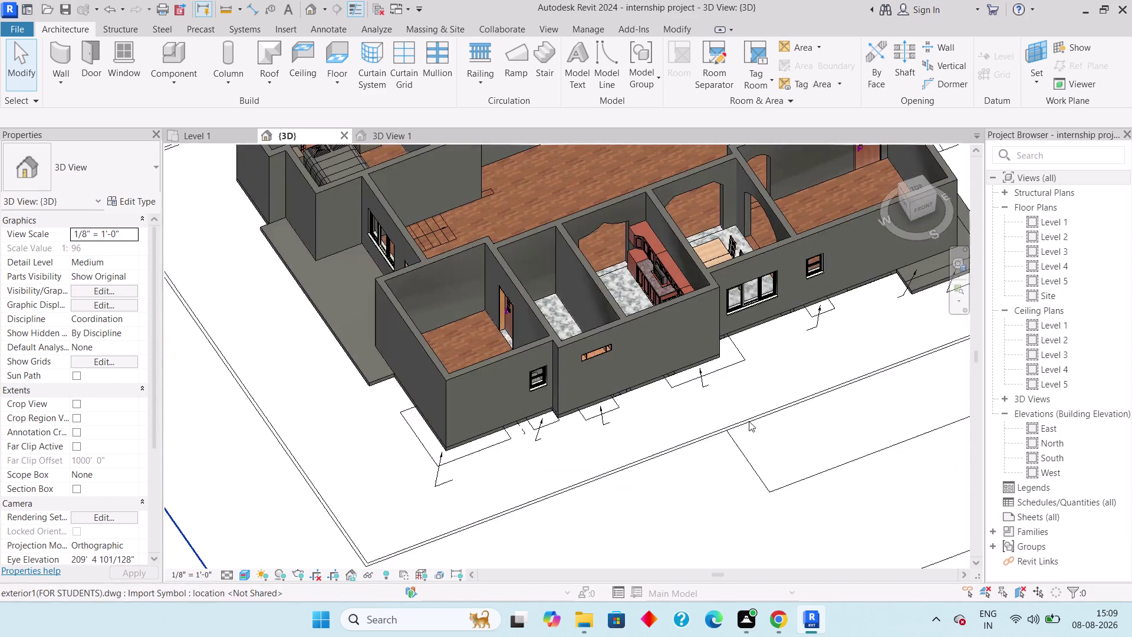
middle_drag(753, 429, 799, 589)
middle_drag(770, 507, 744, 463)
middle_drag(745, 457, 772, 598)
middle_drag(752, 418, 729, 553)
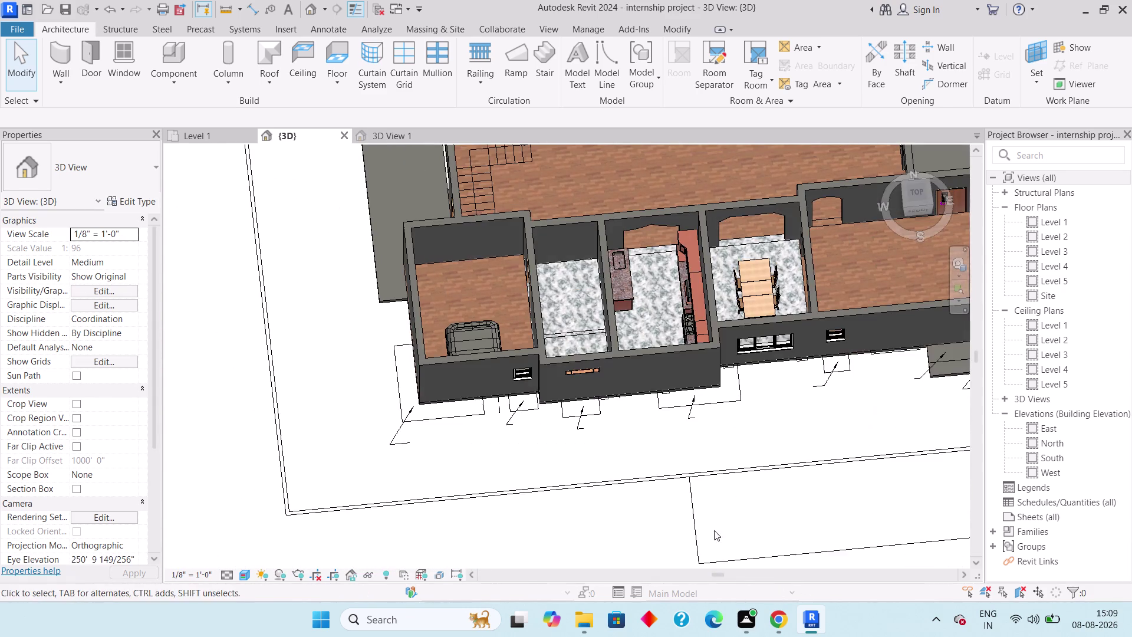
Zoom and pan to frame the lounge, bedrooms, dining area and kitchen.
scroll(down, 3)
scroll(up, 3)
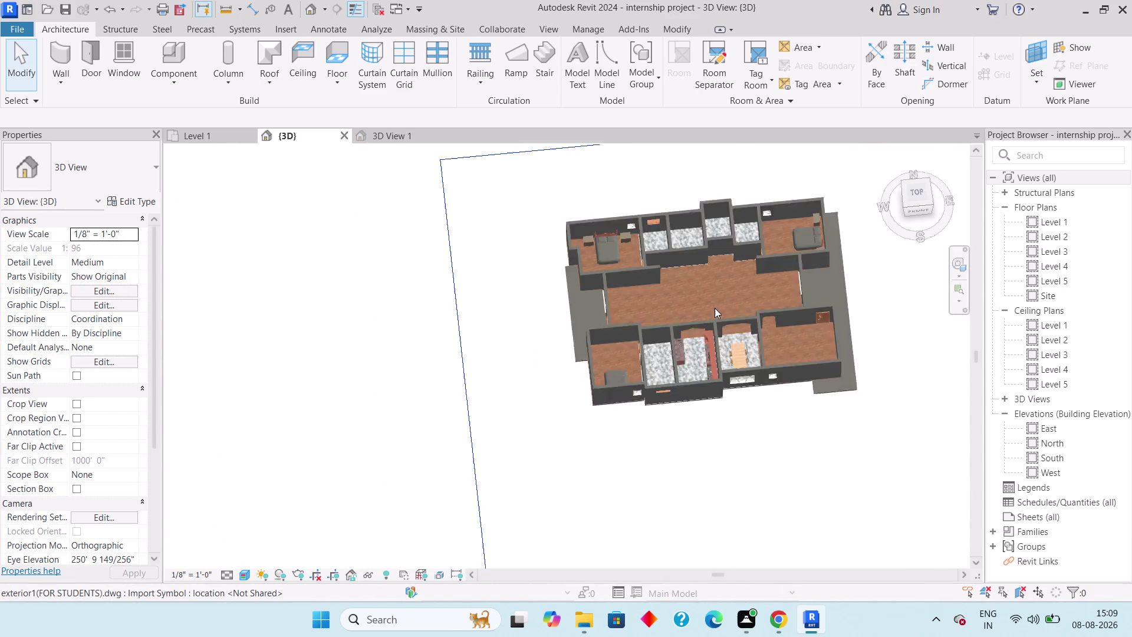
scroll(up, 3)
scroll(up, 3)
scroll(down, 3)
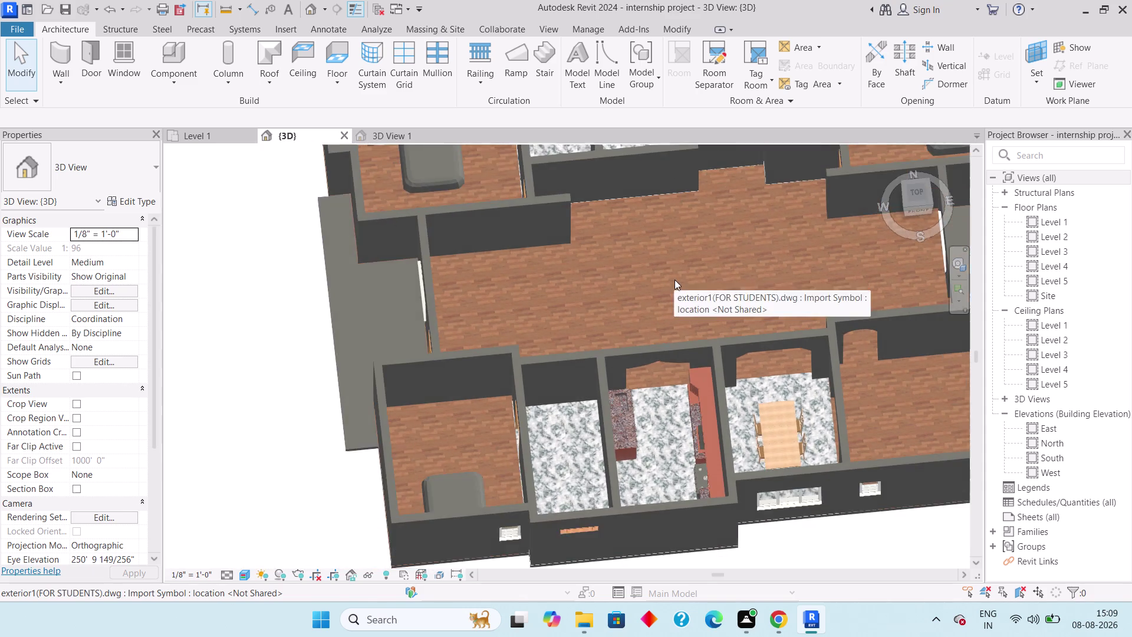
middle_drag(677, 280, 683, 301)
scroll(down, 3)
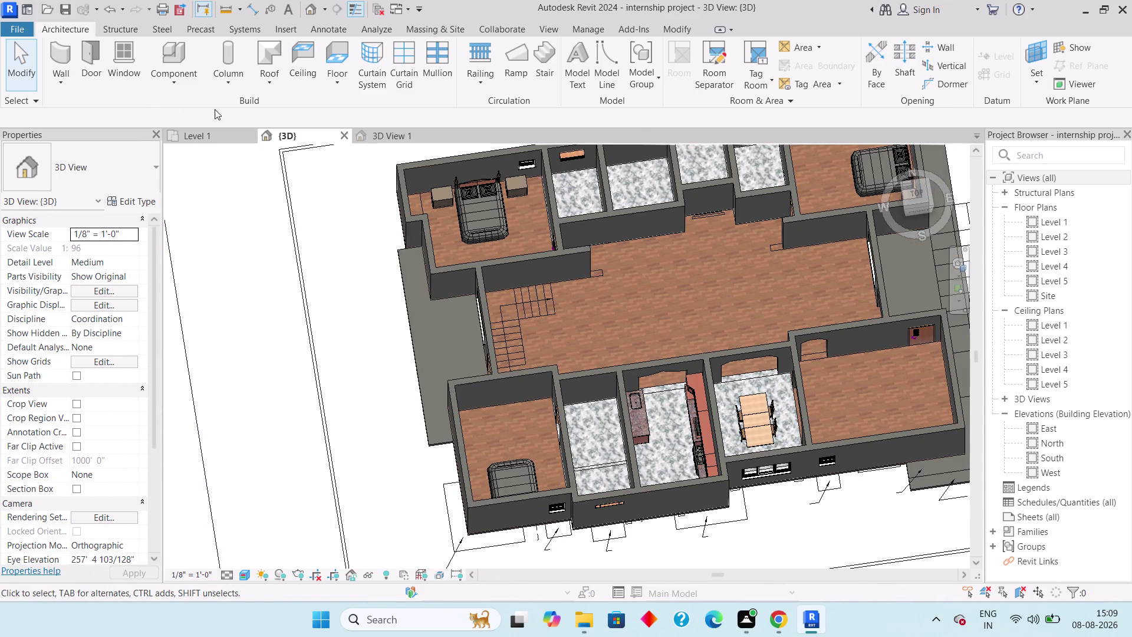
Start a furniture component and open Load Family in the library's Furniture > Seating folder.
click(193, 79)
drag(224, 98, 226, 104)
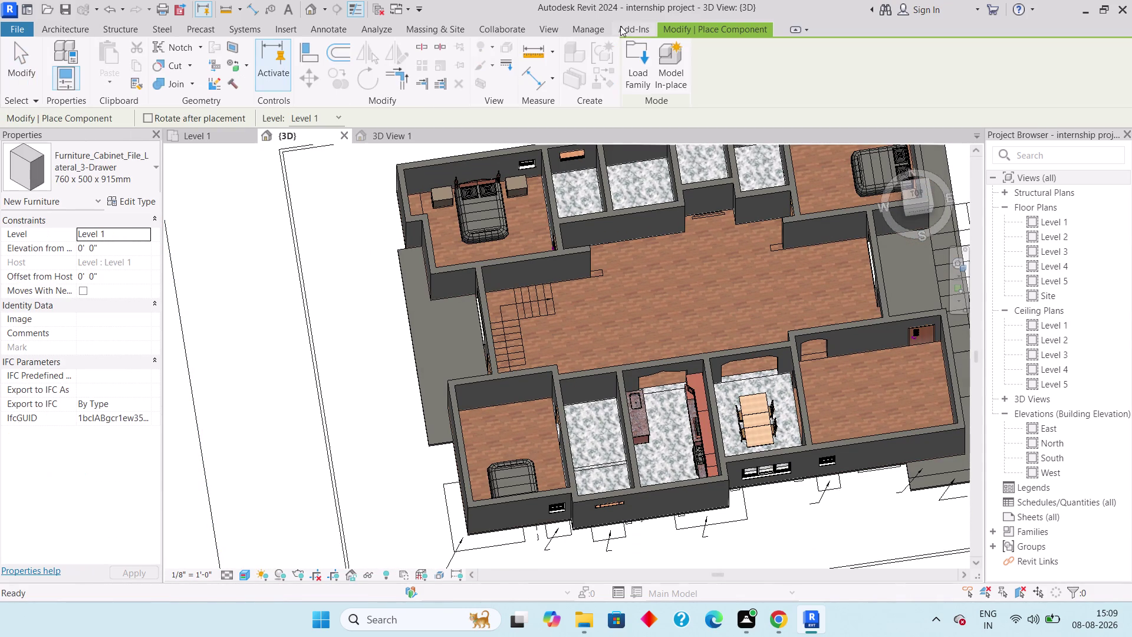
click(647, 49)
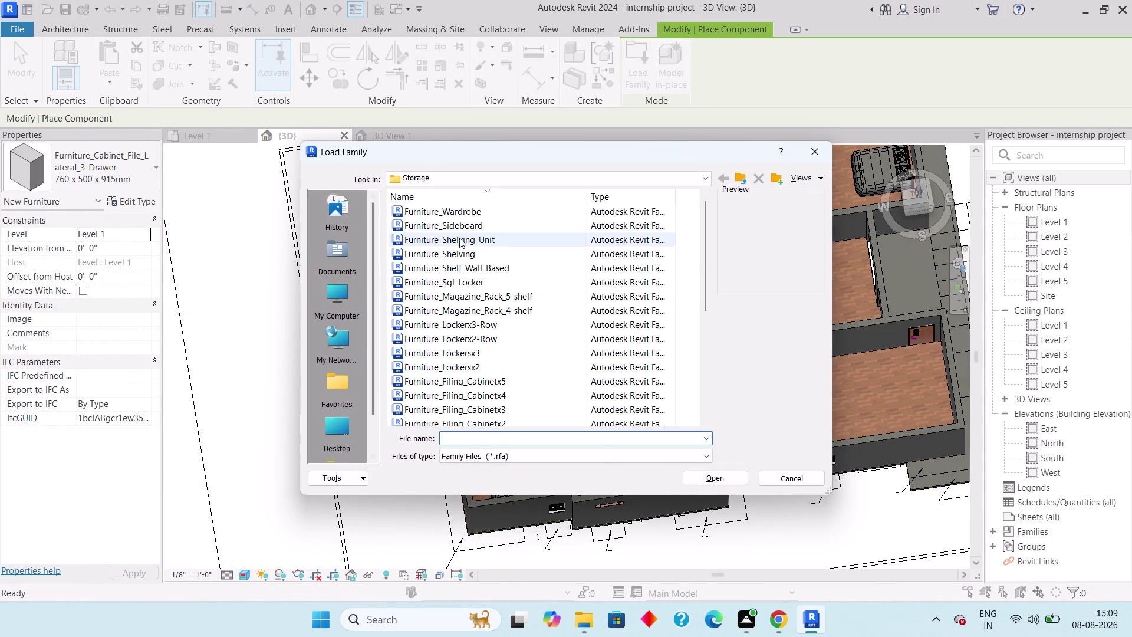
click(731, 175)
click(736, 182)
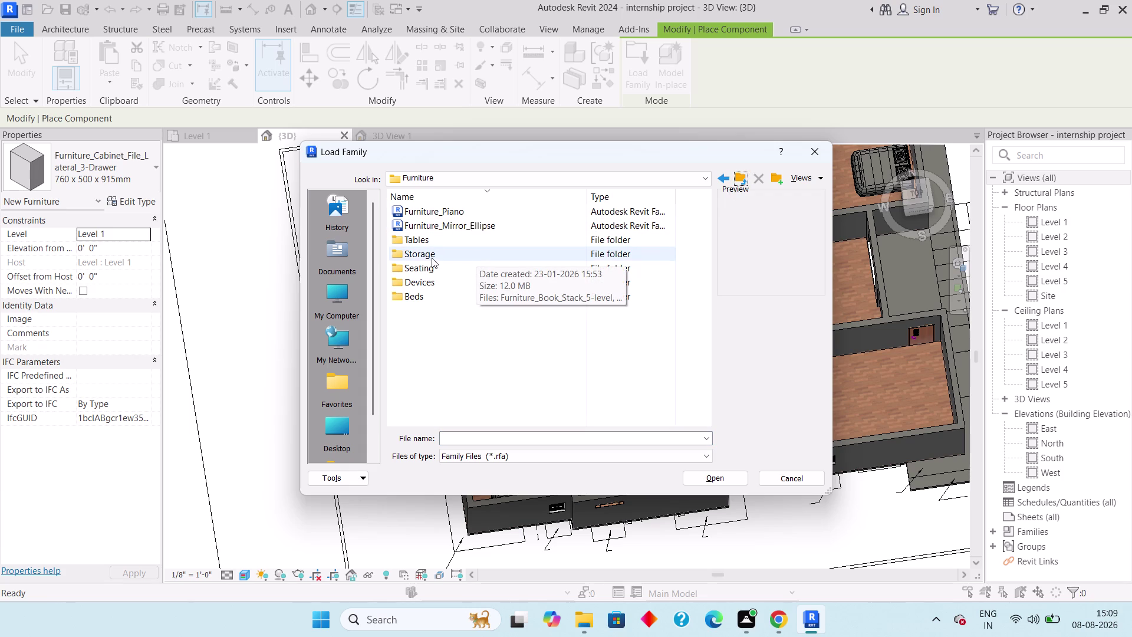
double_click(421, 268)
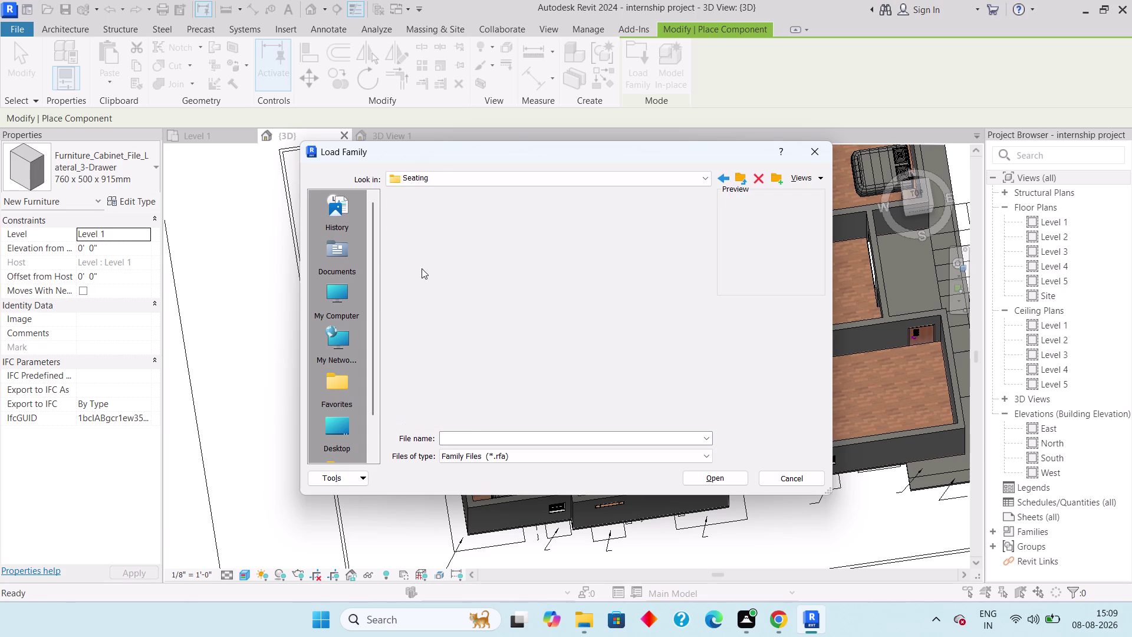
Preview each Seating family, ending on Furniture_Chair, then go back to the Storage folder.
click(474, 217)
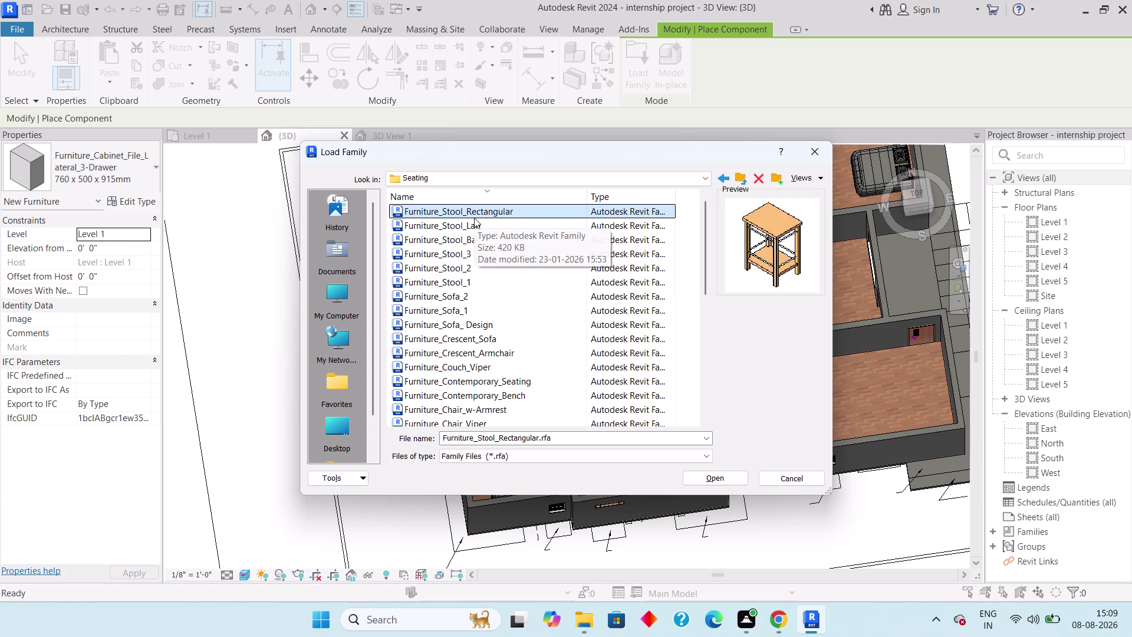
key(Down)
key(Down)
key(Down)
key(Down)
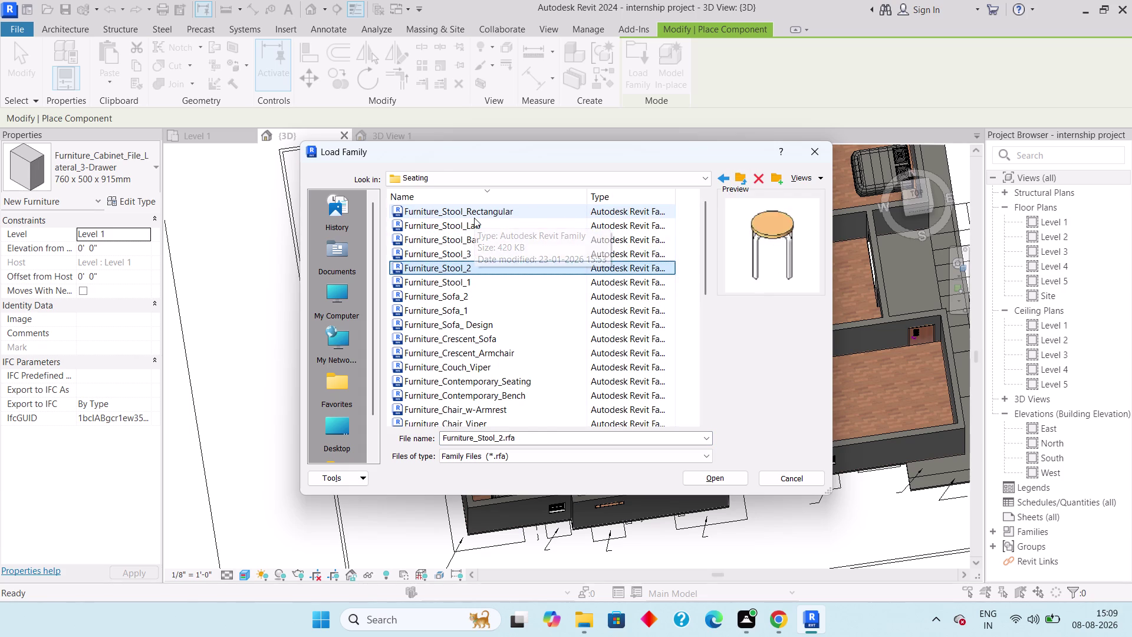
key(Down)
key(Down)
key(Down)
key(Down)
key(Down)
key(Down)
key(Up)
key(Down)
key(Up)
key(Up)
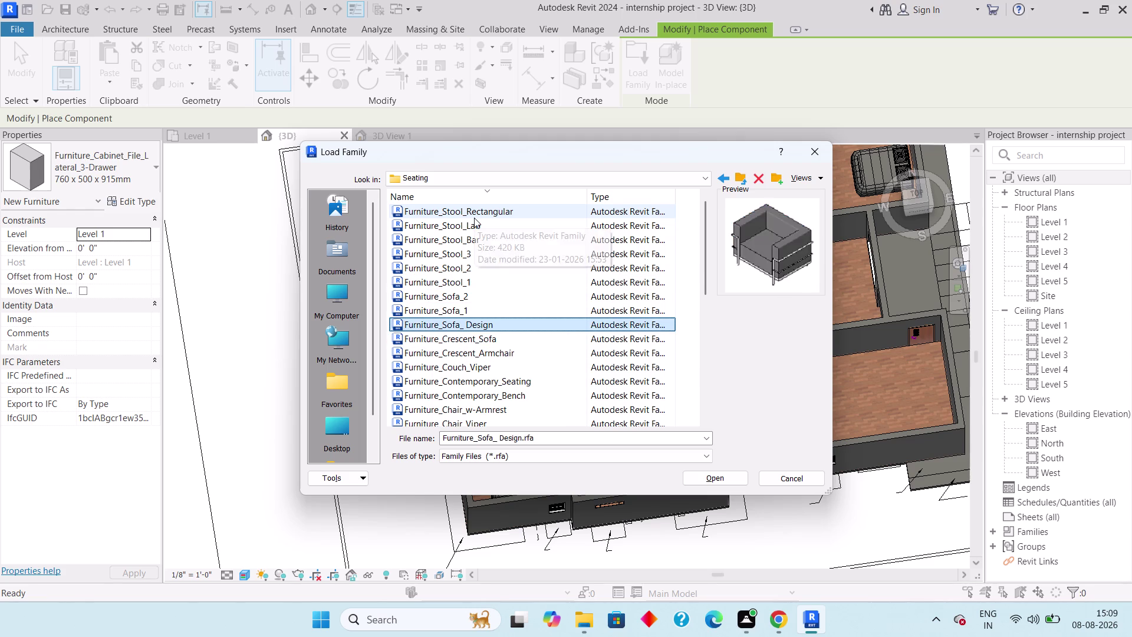
key(Down)
key(Down)
key(Down)
key(Down)
key(Down)
key(Down)
key(Down)
key(Down)
key(Down)
key(Down)
key(Down)
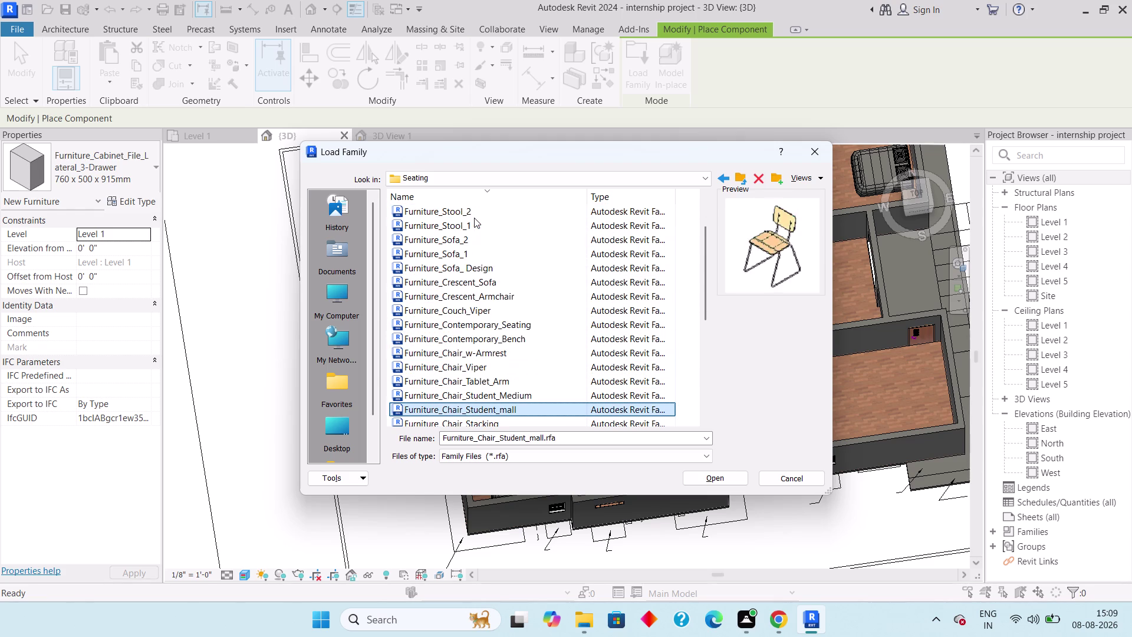
key(Down)
key(Down)
key(Down)
key(Down)
key(Down)
key(Down)
key(Down)
key(Down)
key(Down)
key(Down)
key(Down)
key(Down)
key(Down)
key(Down)
key(Down)
key(Down)
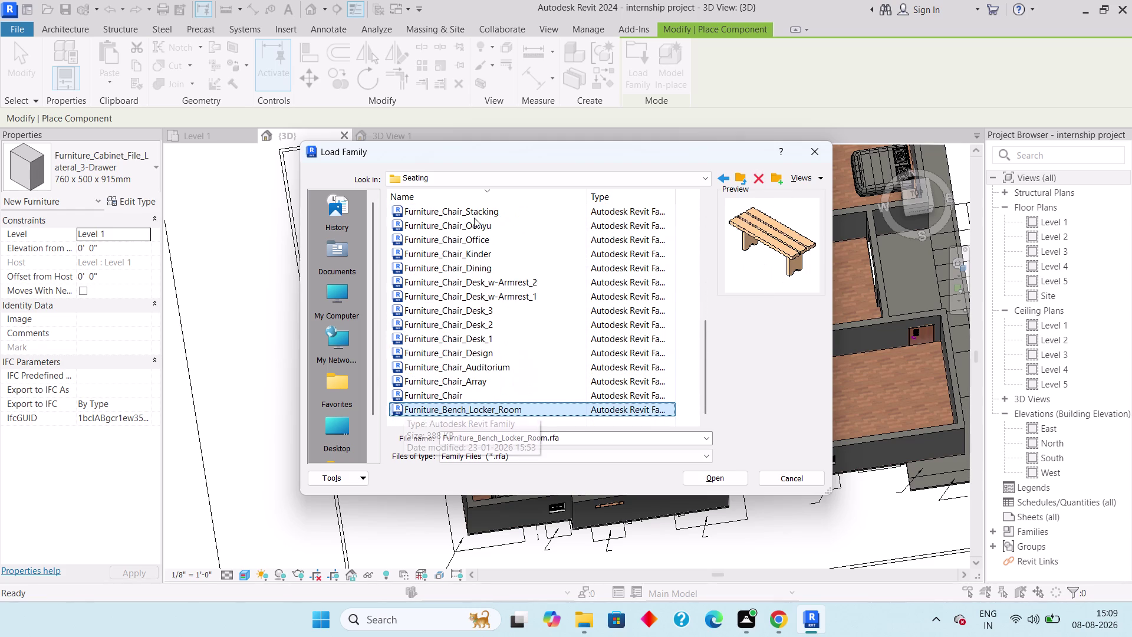
key(Down)
key(Down)
key(Down)
key(Down)
key(Down)
key(Down)
key(Up)
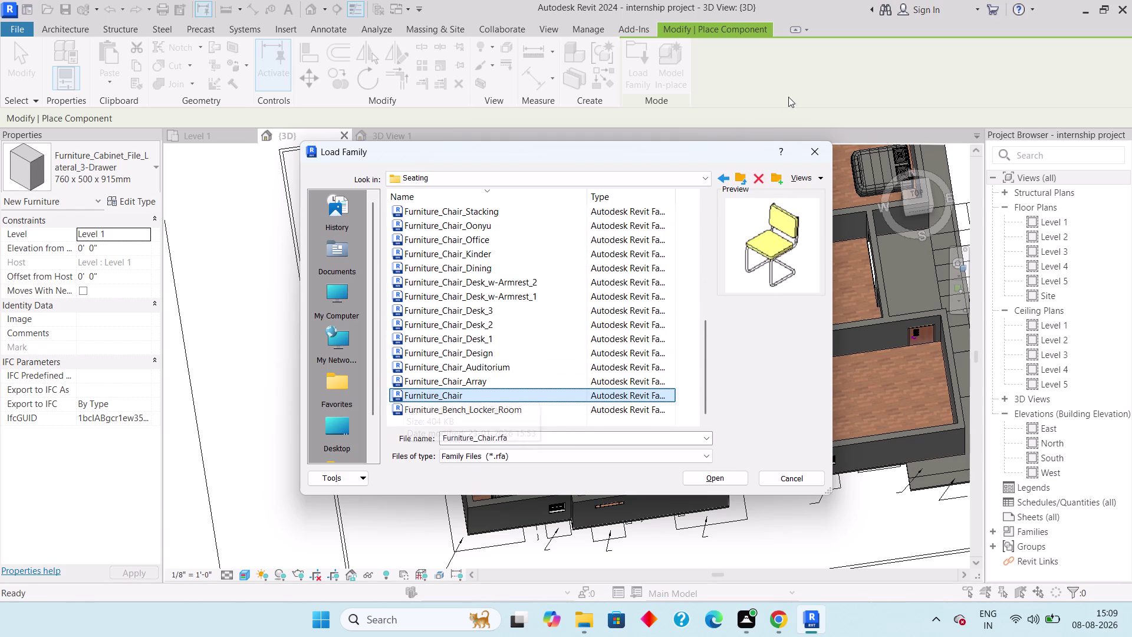
click(833, 154)
click(631, 67)
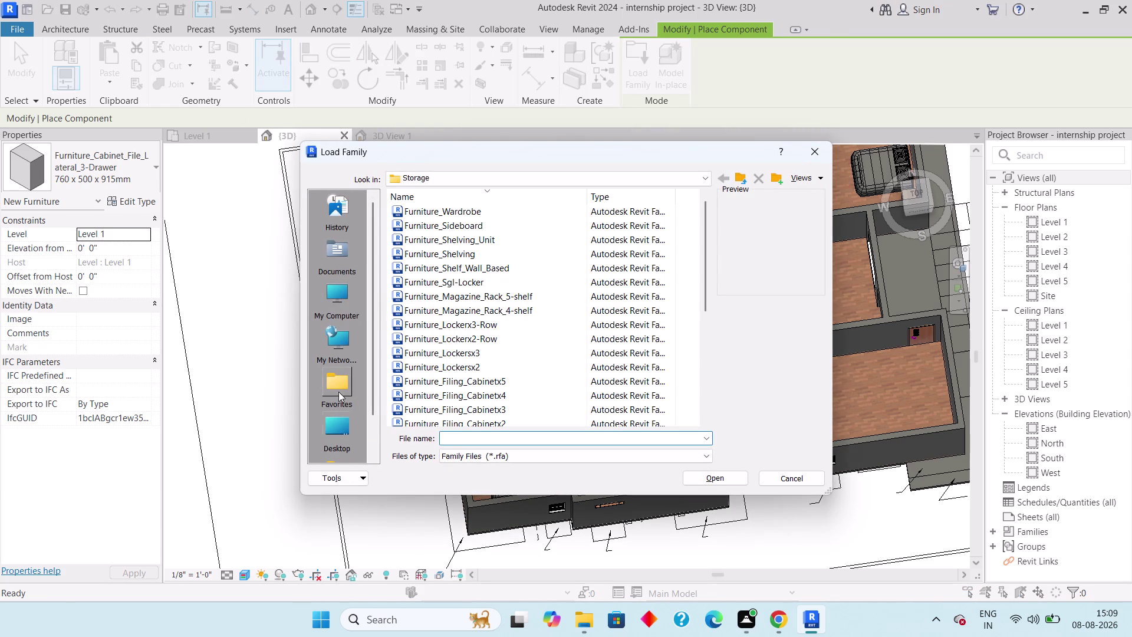
Browse to Documents > Revit External Equipments > Seatings and select the first family.
click(332, 257)
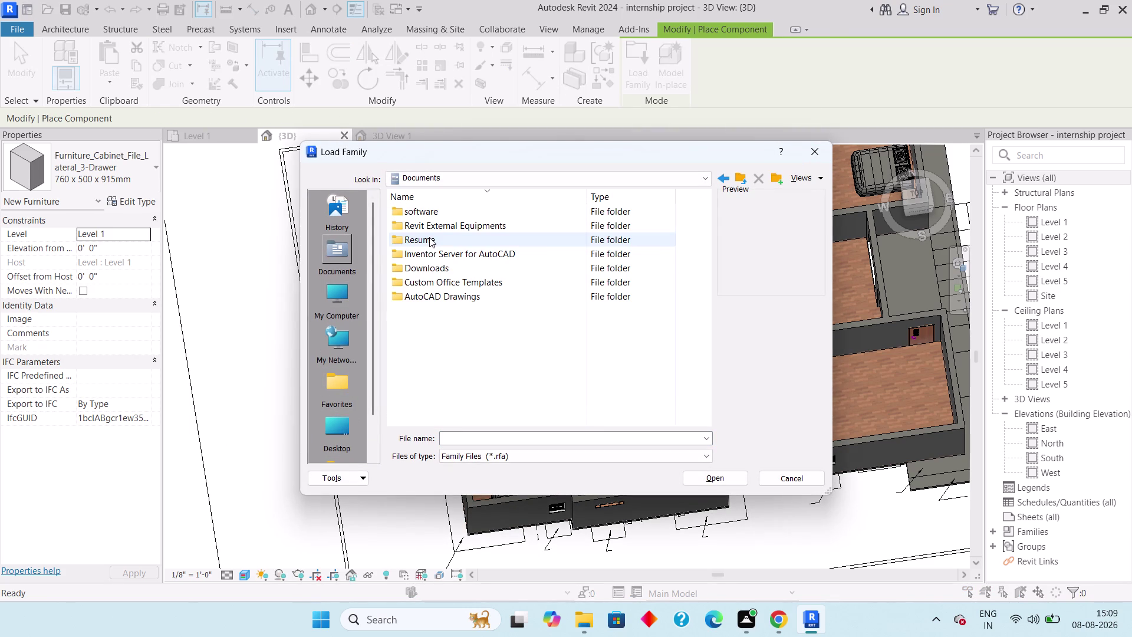
double_click(448, 222)
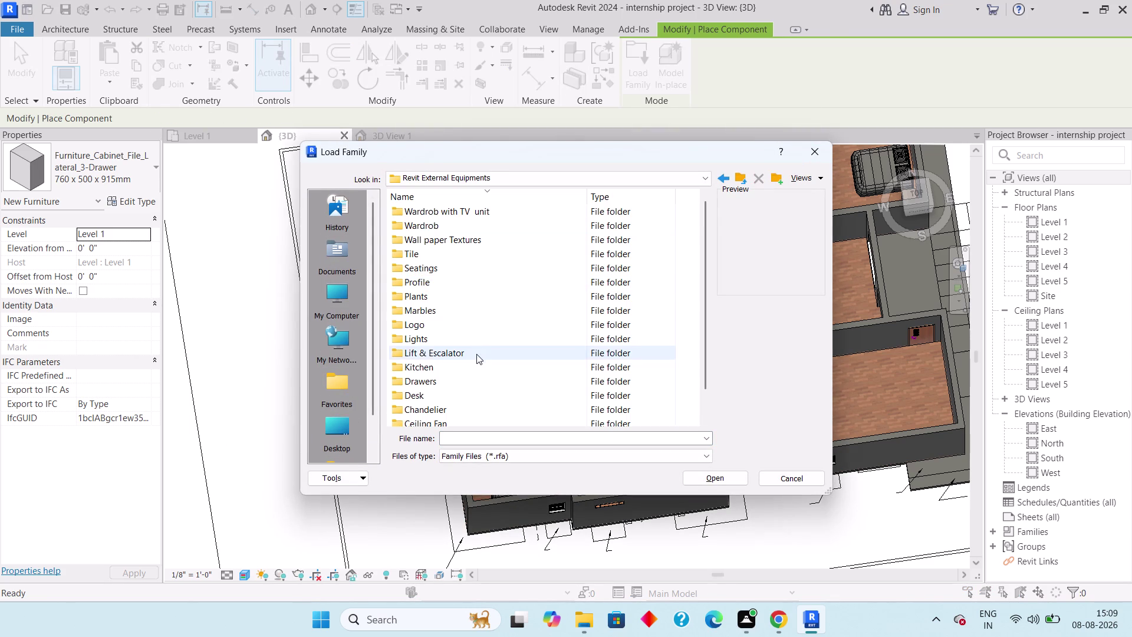
scroll(down, 3)
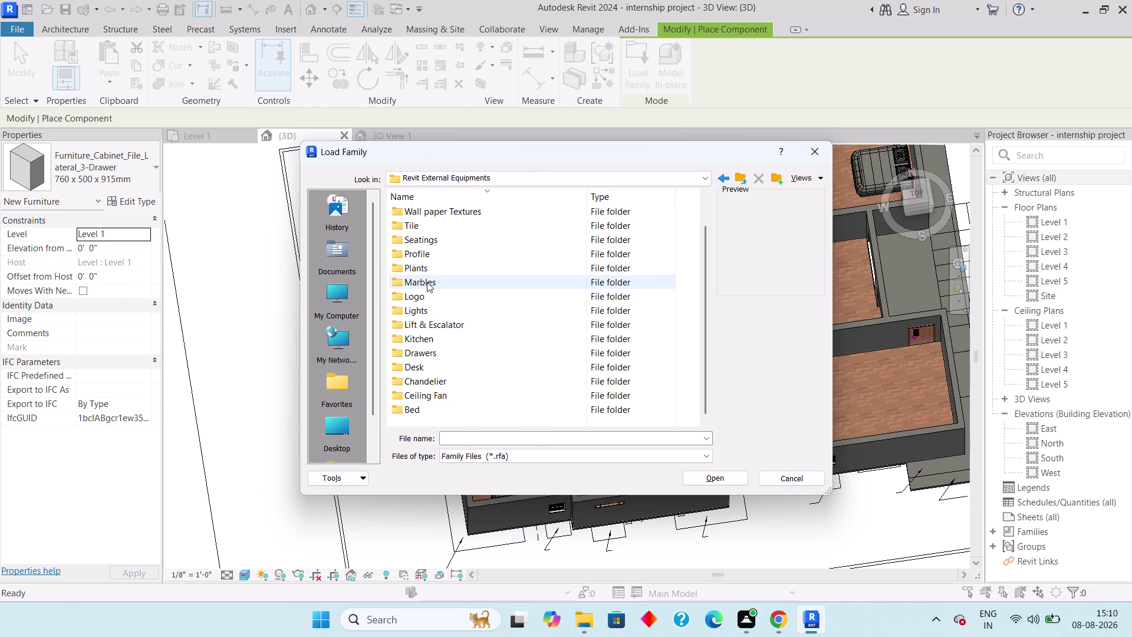
double_click(434, 244)
click(444, 217)
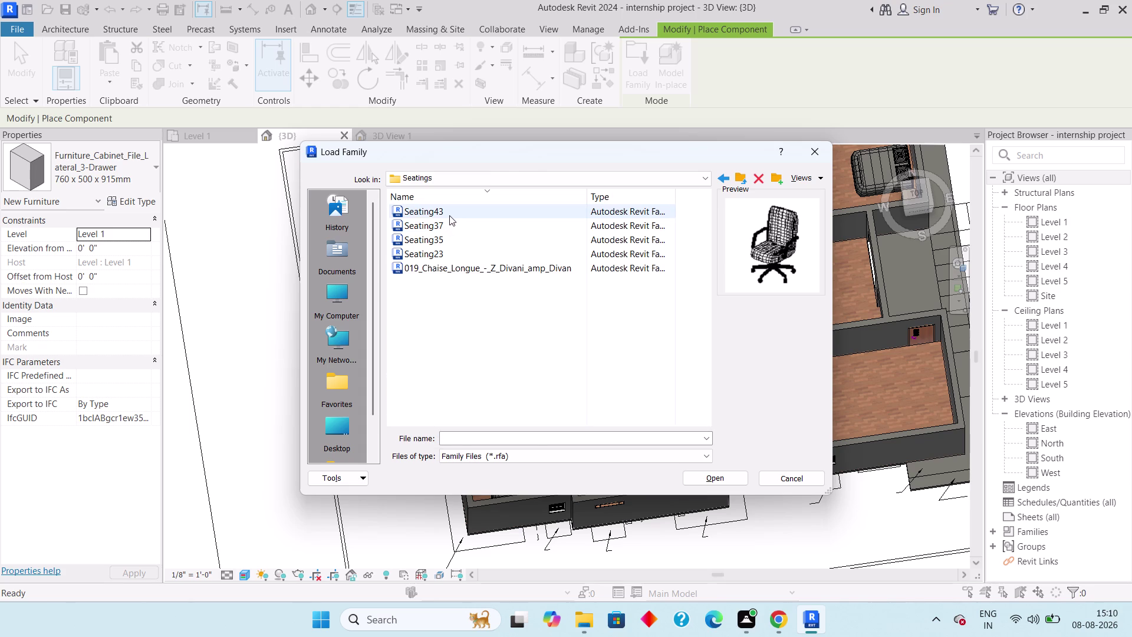
Preview the Seatings families, settle on Seating43, and return to the external equipment folder.
key(Down)
key(Left)
key(Down)
key(Down)
key(Down)
key(Down)
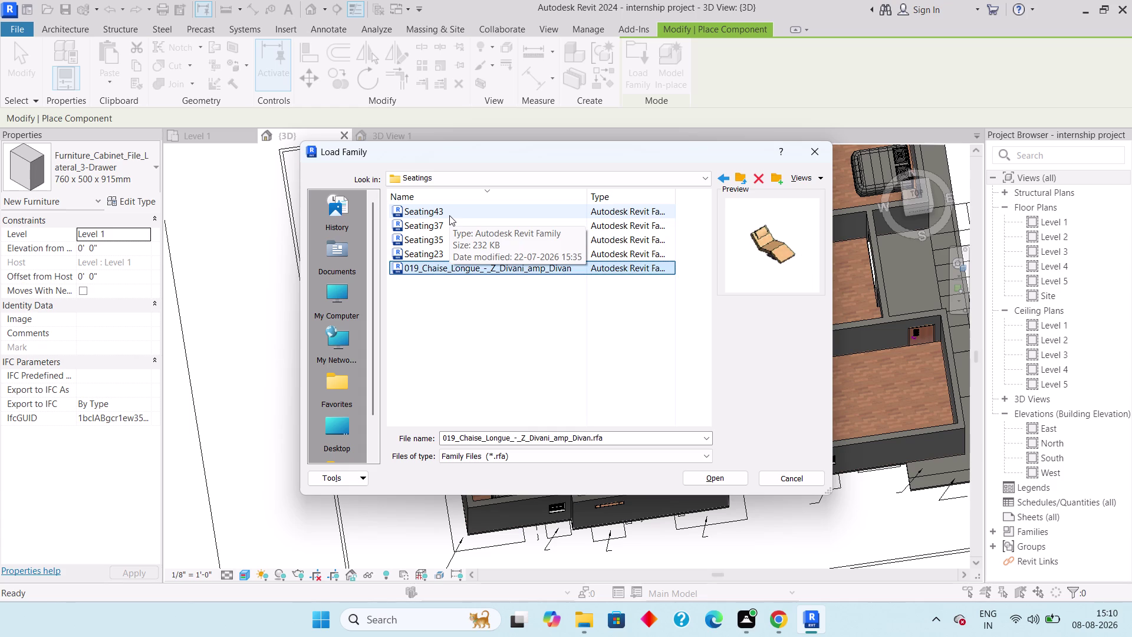
key(Down)
key(Up)
key(Up)
key(Up)
key(Up)
key(Up)
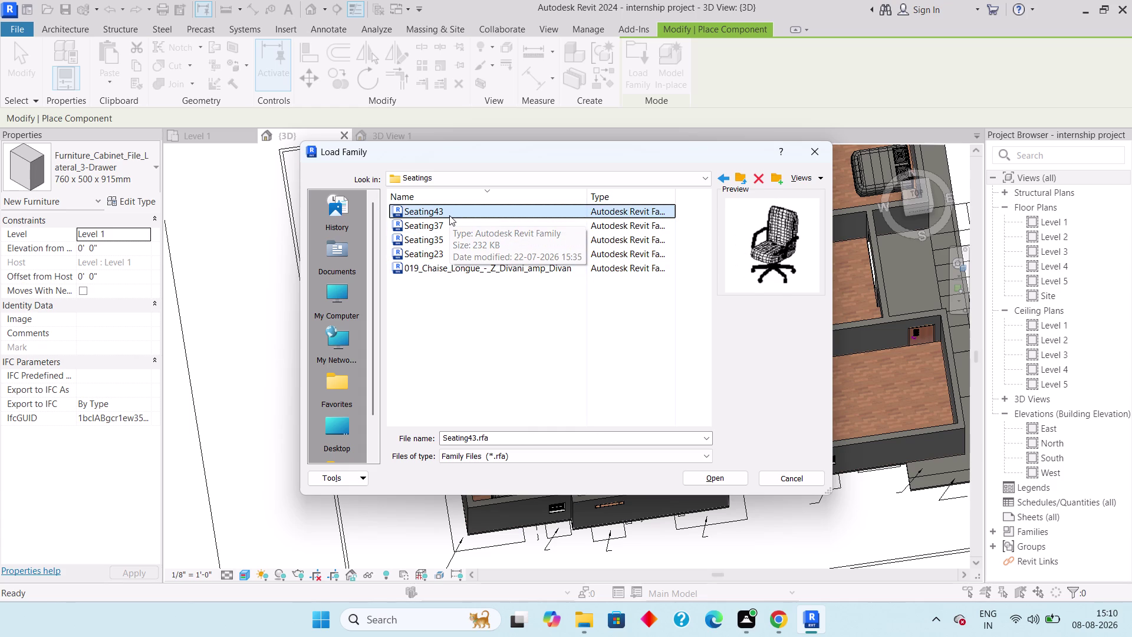
key(Up)
key(Up)
key(Up)
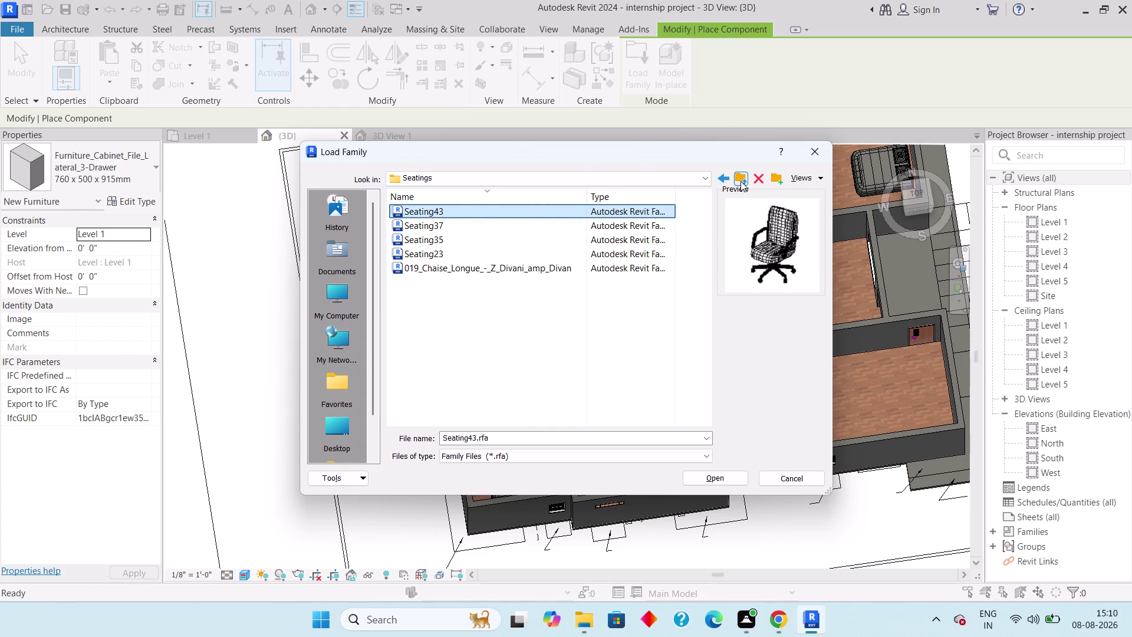
click(740, 181)
scroll(up, 3)
scroll(up, 3)
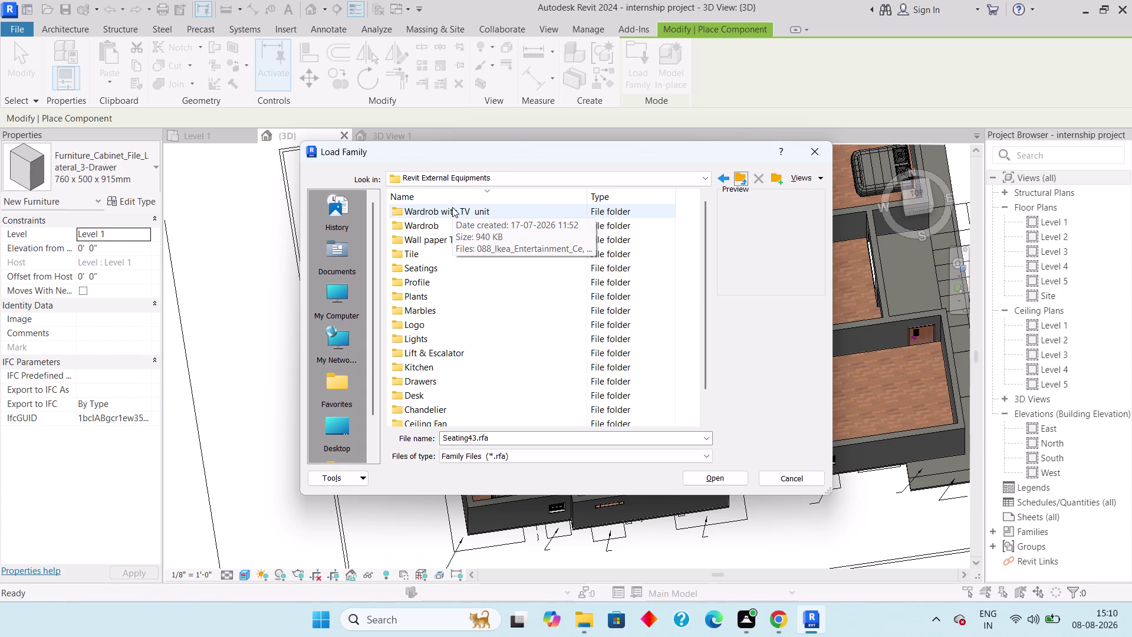
Open the Wardrob folder, select the Ikea Aneboda wardrobe, and go back up.
drag(452, 207, 504, 275)
click(505, 206)
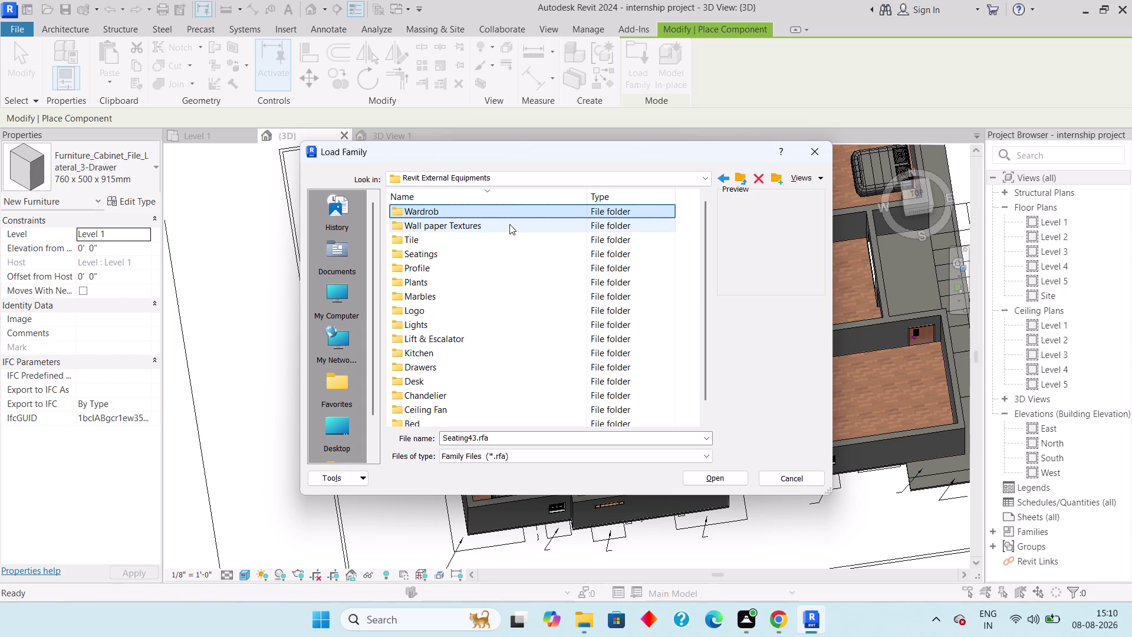
double_click(463, 207)
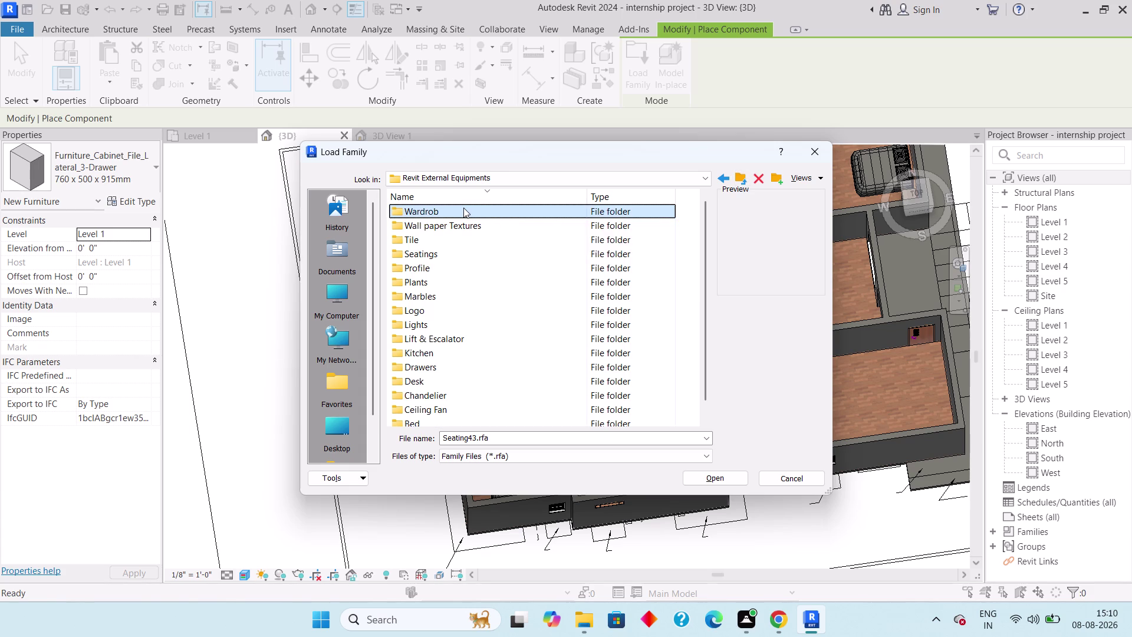
click(459, 209)
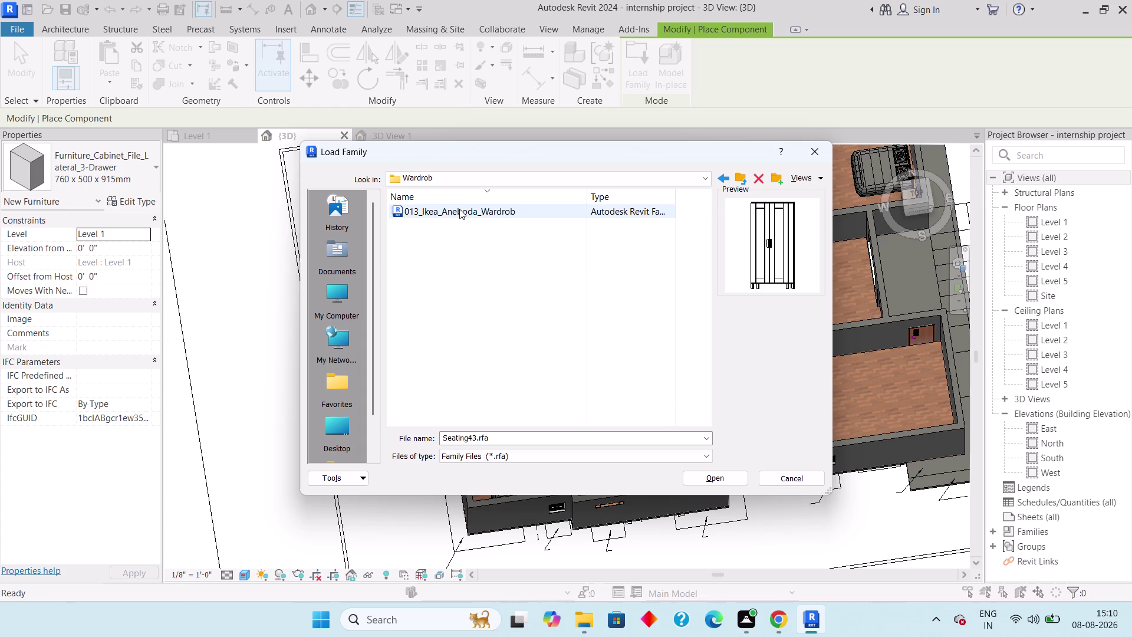
click(717, 176)
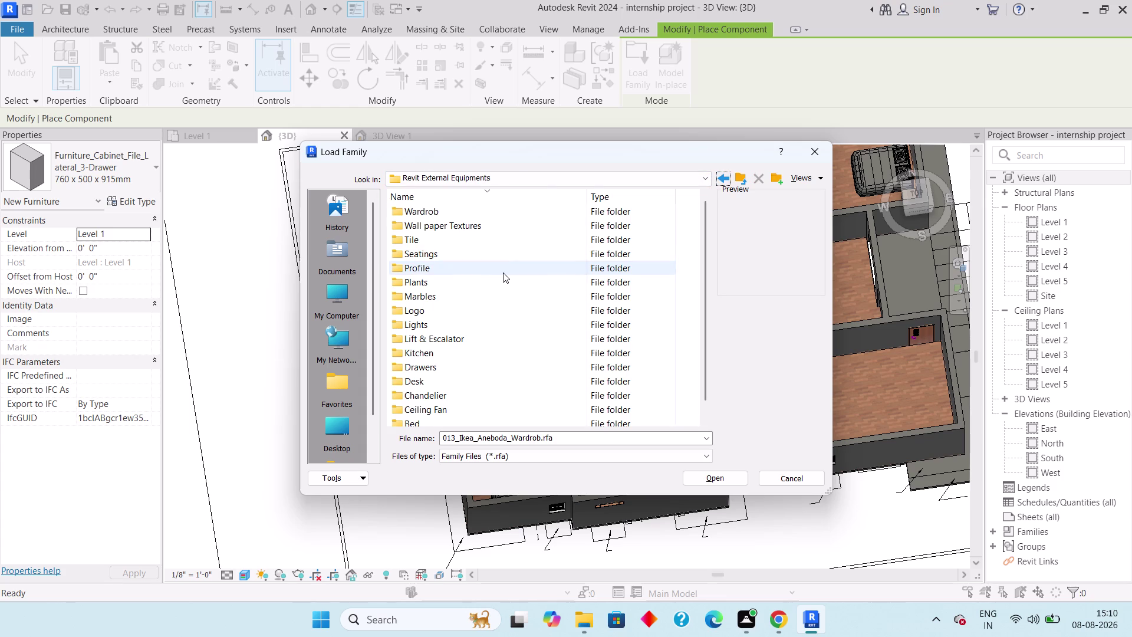
Revisit the Seatings folder and scroll through the external equipment list.
scroll(up, 3)
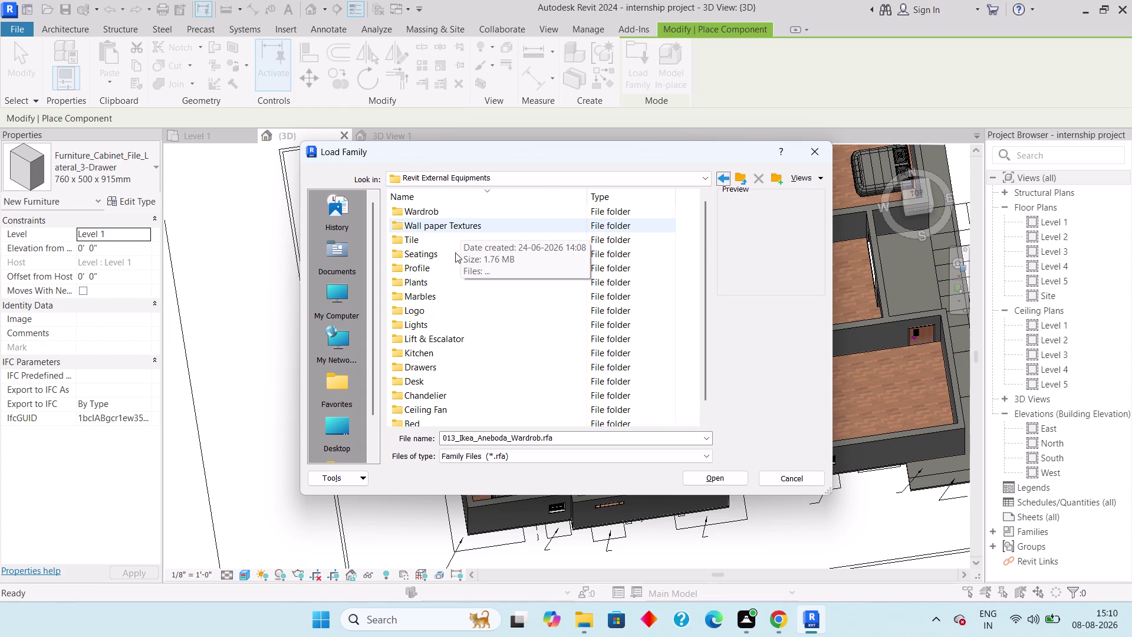
double_click(455, 253)
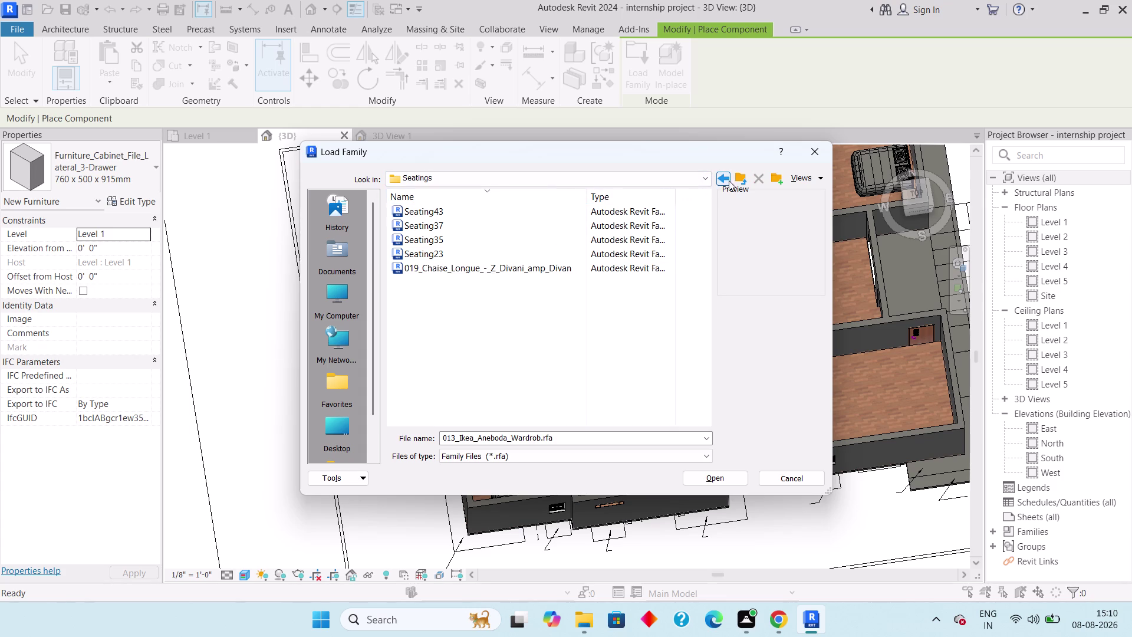
click(729, 179)
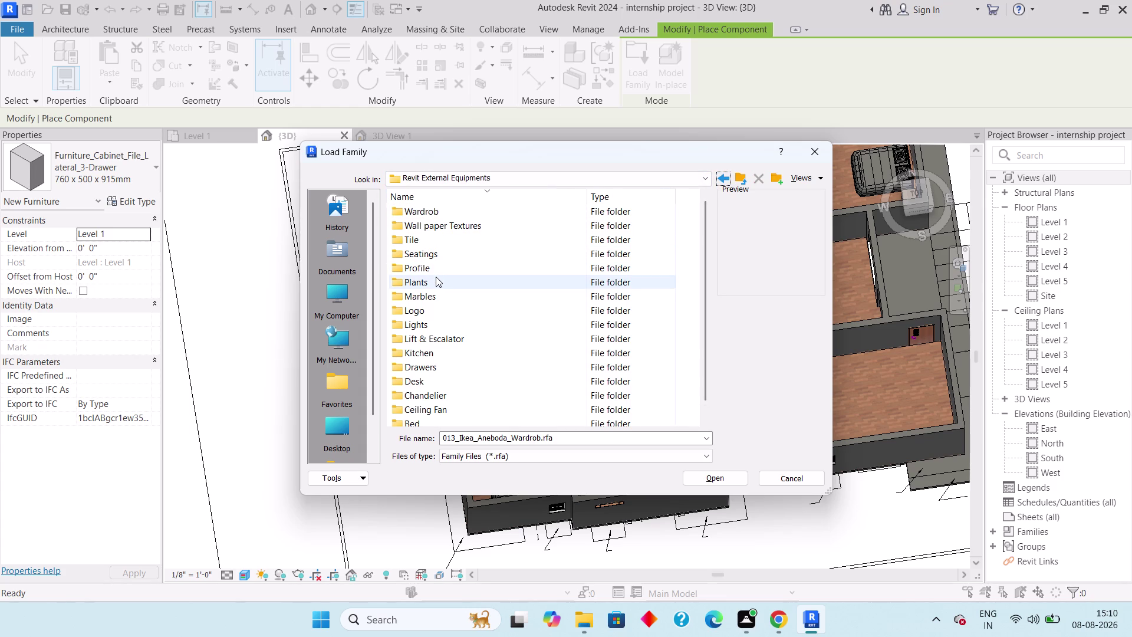
scroll(down, 3)
scroll(down, 3)
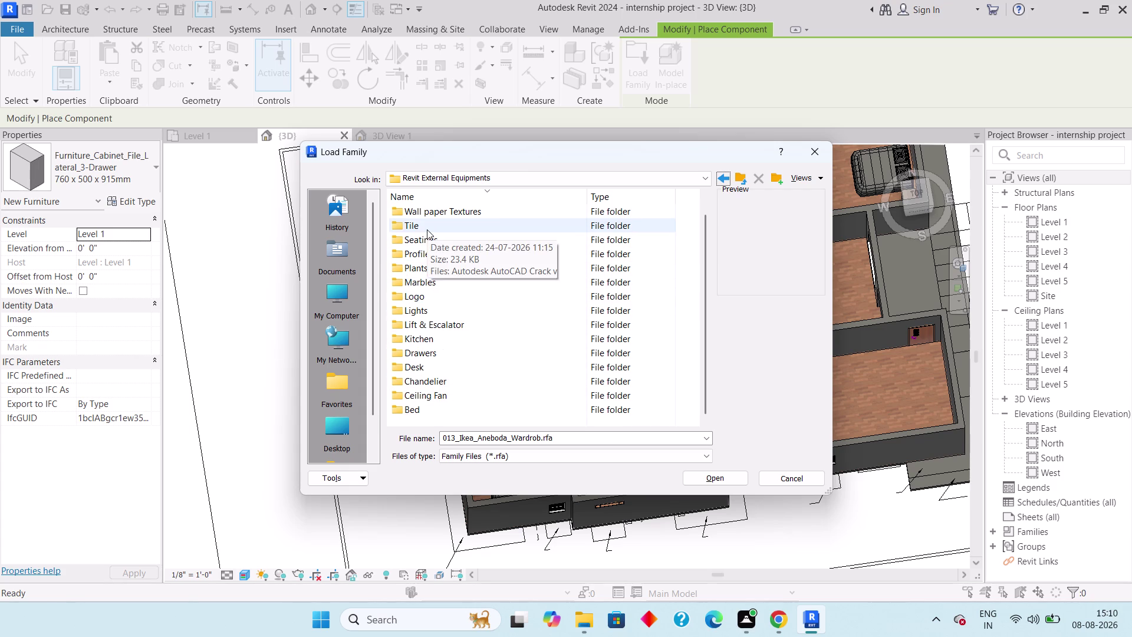
scroll(up, 3)
scroll(up, 3)
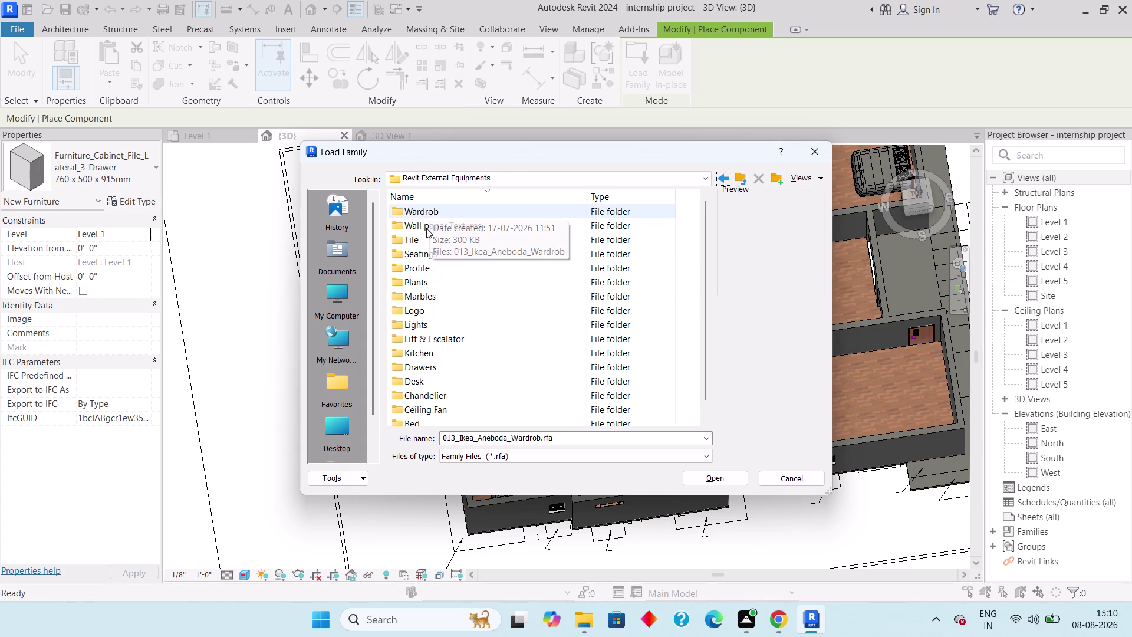
key(ctrl+z)
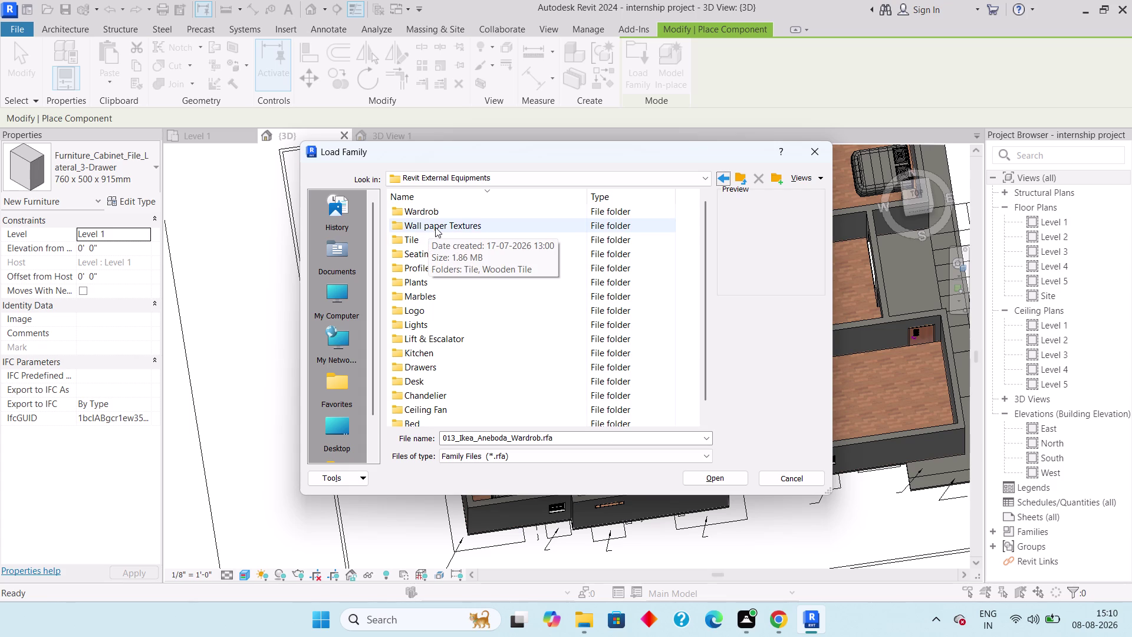
key(z)
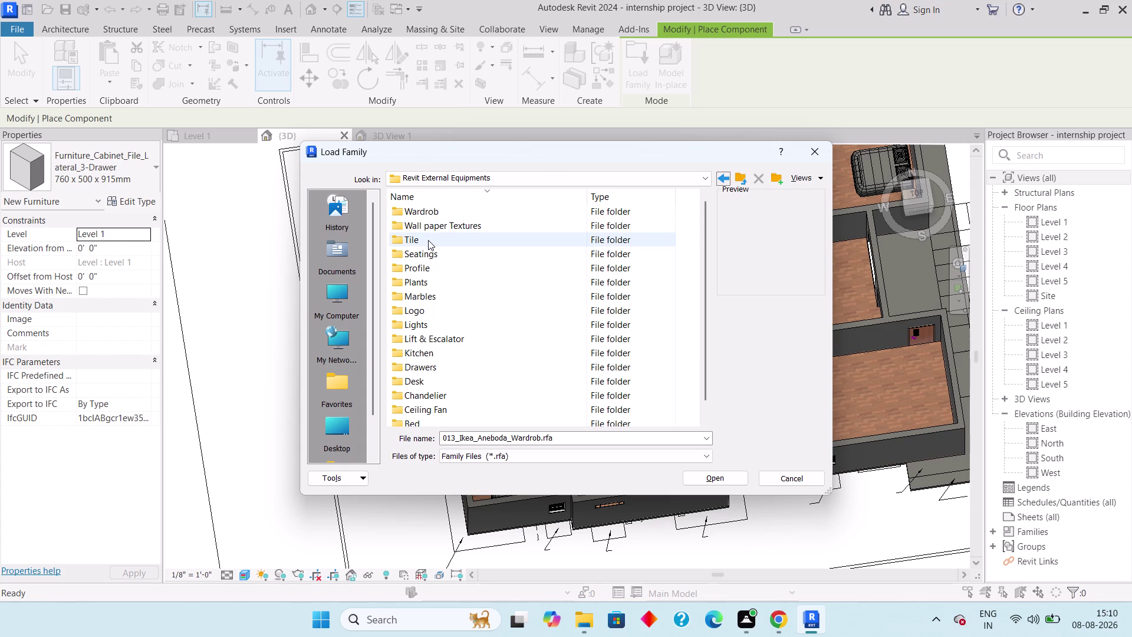
Preview 013_Ikea_Aneboda_Wardrob again, then cancel the family browser without loading.
double_click(428, 216)
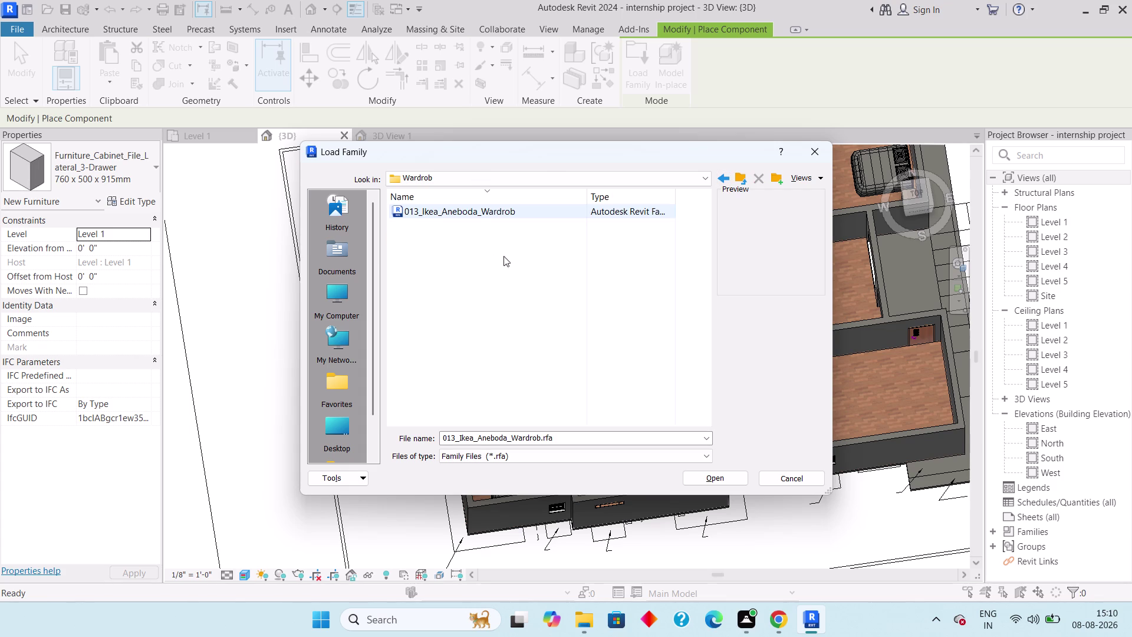
click(545, 212)
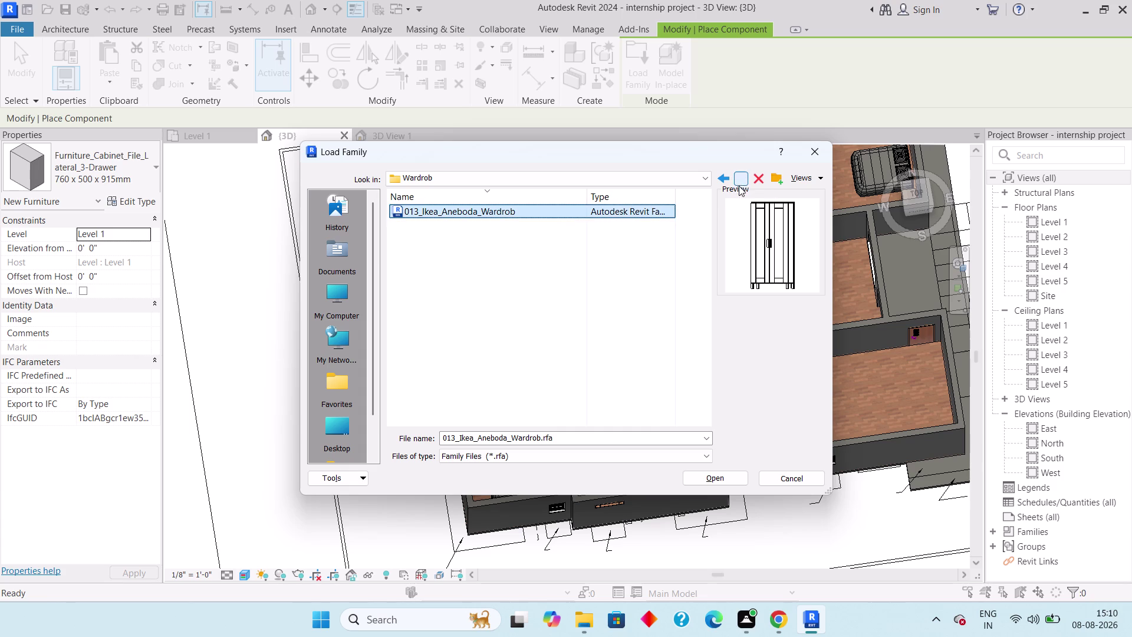
click(738, 181)
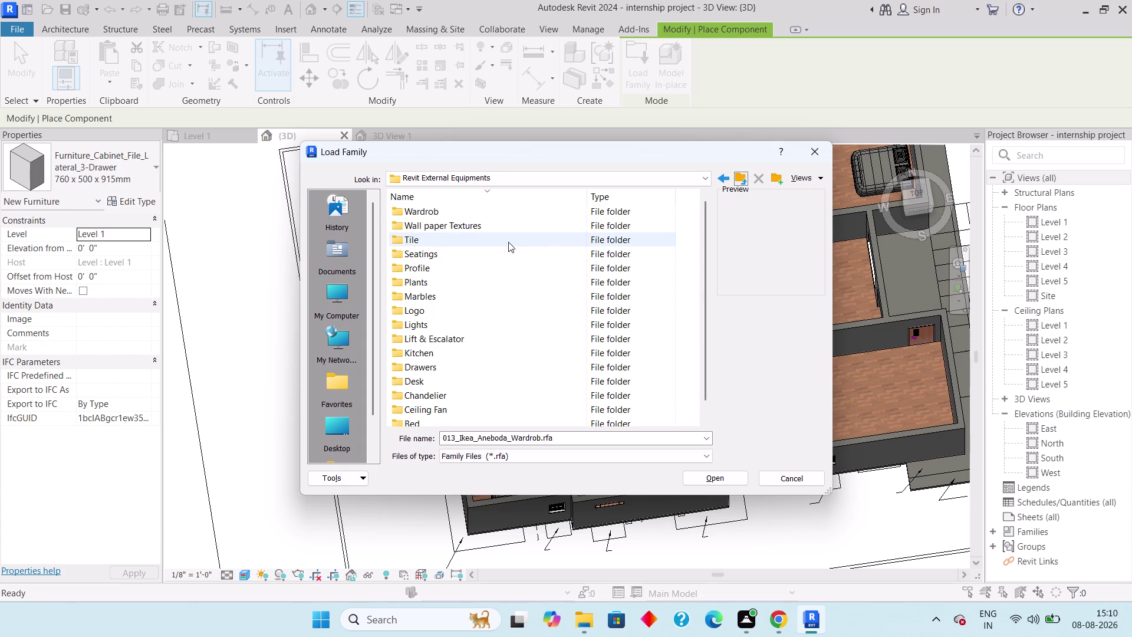
scroll(down, 3)
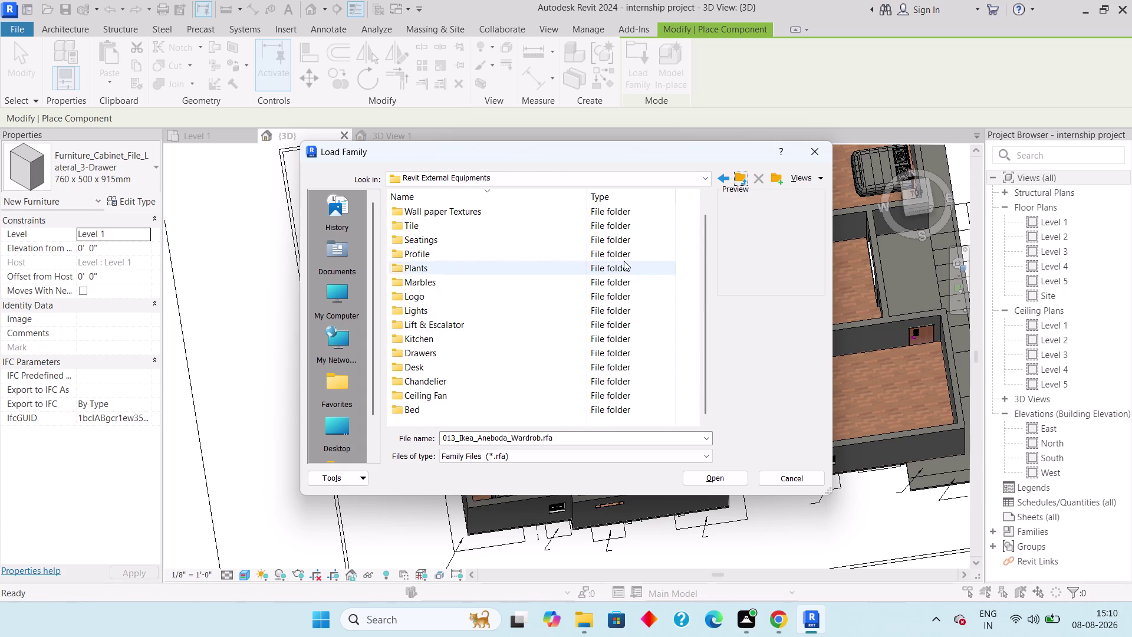
click(817, 157)
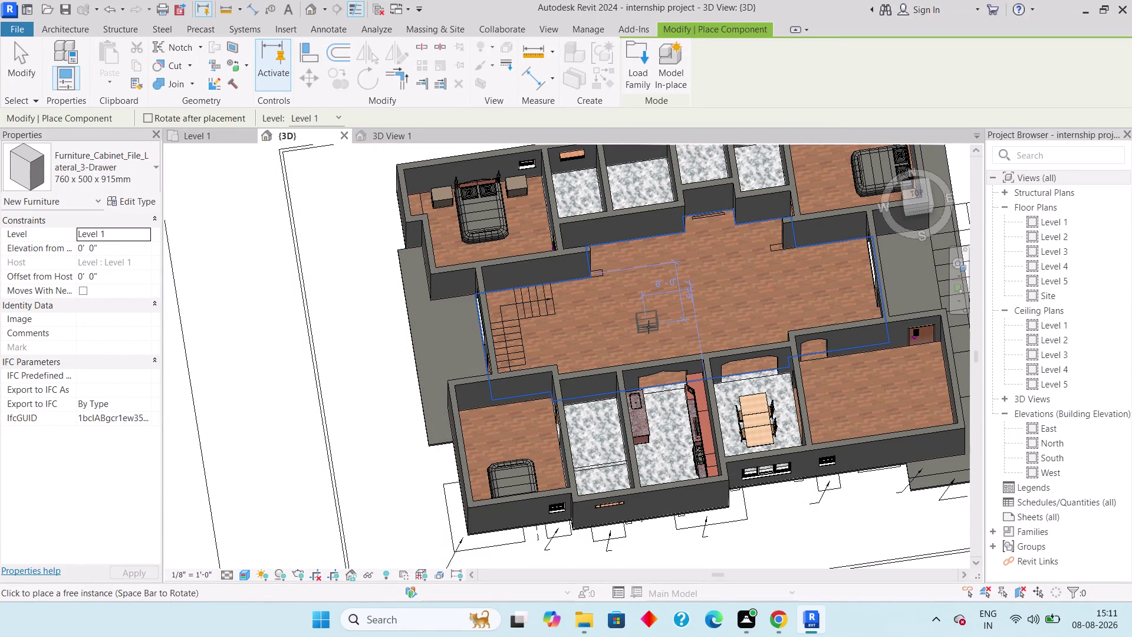
View the model from above and cancel the drawer cabinet placement.
middle_drag(699, 300, 647, 364)
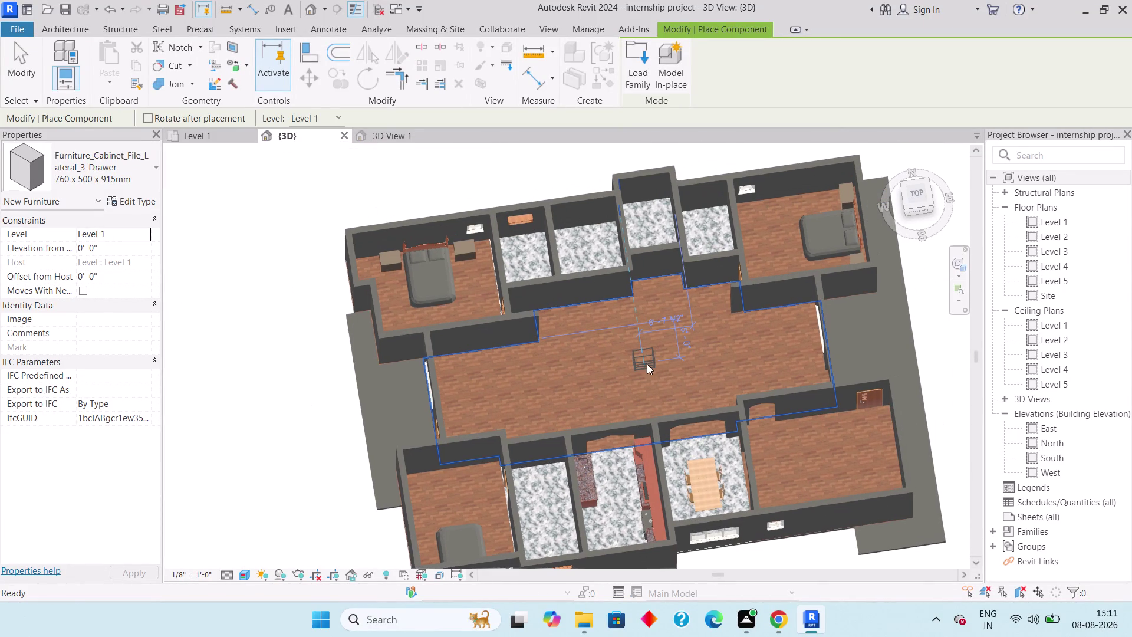
key(Escape)
key(Escape)
key(Escape)
click(182, 83)
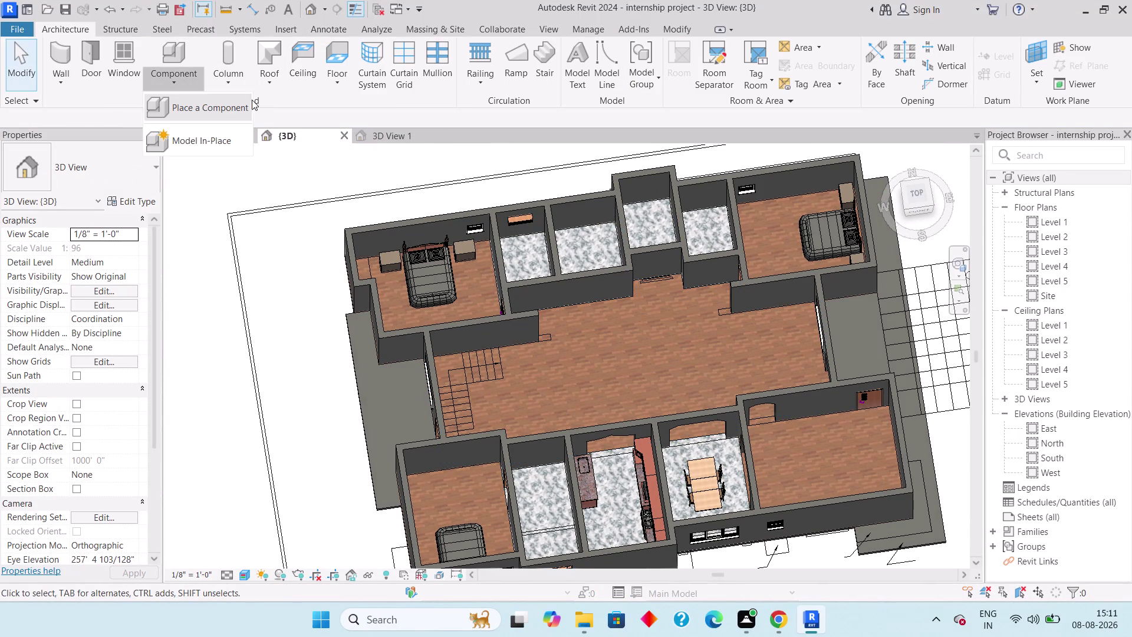
click(253, 102)
click(224, 104)
Load 088_Ikea_Entertainment_Ce.rfa from Revit External Equipments > Wardrob with TV unit.
click(644, 63)
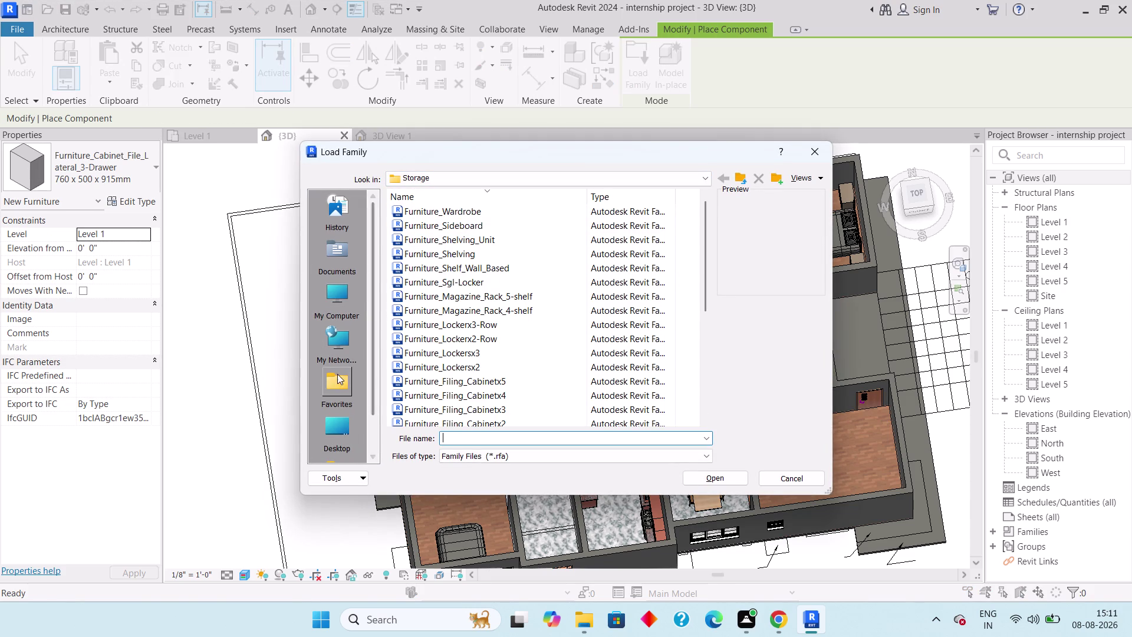
click(330, 266)
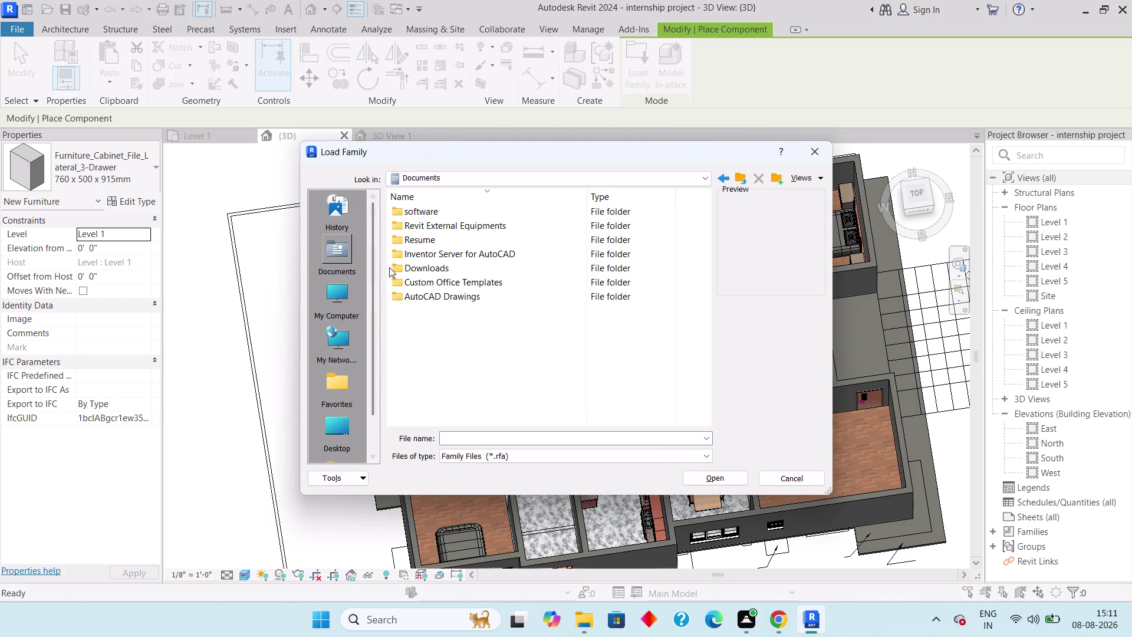
double_click(449, 226)
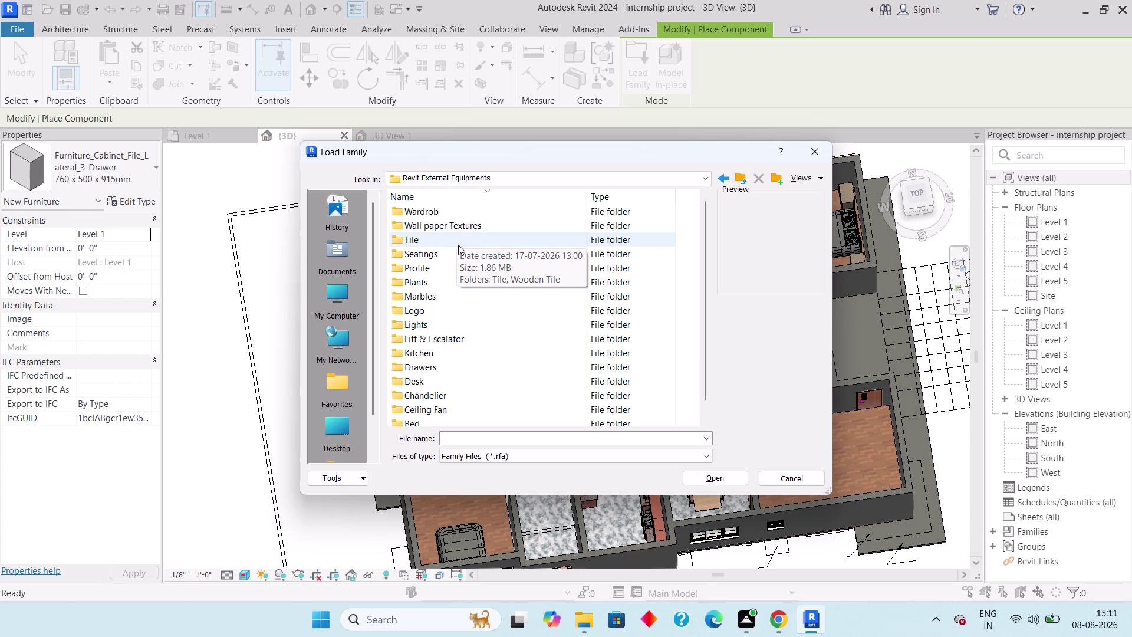
scroll(down, 3)
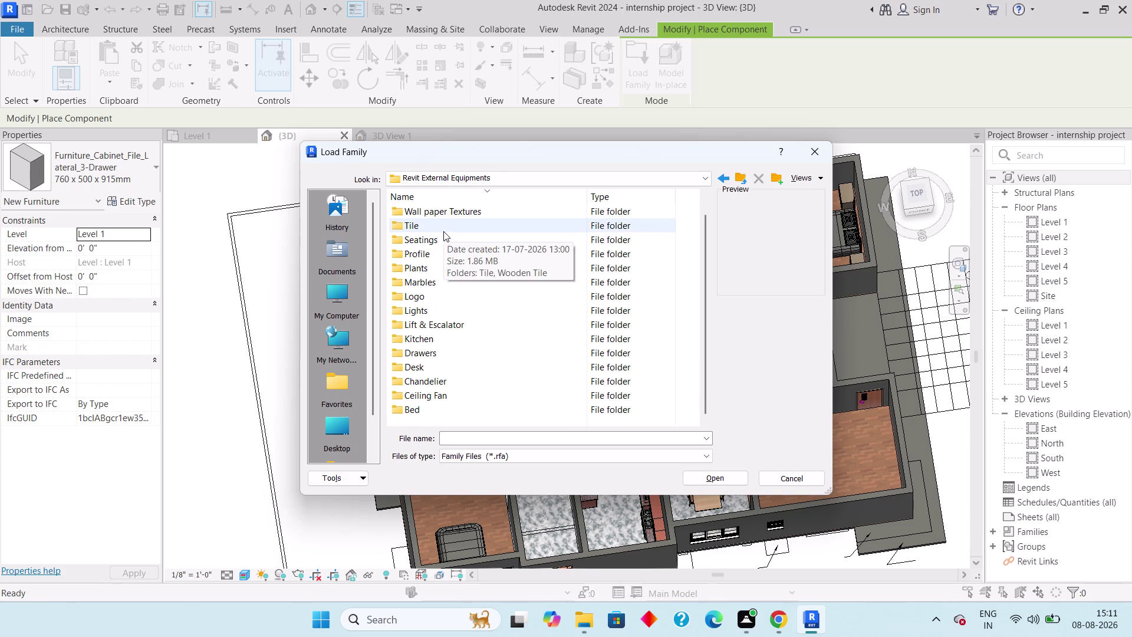
double_click(430, 254)
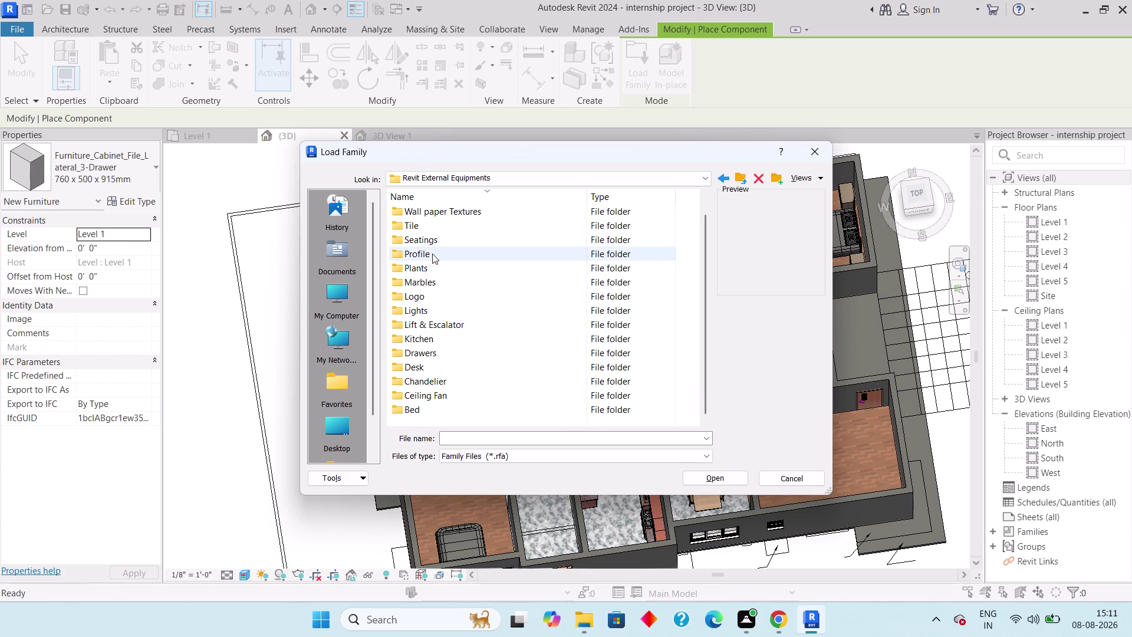
click(434, 251)
click(458, 271)
double_click(460, 251)
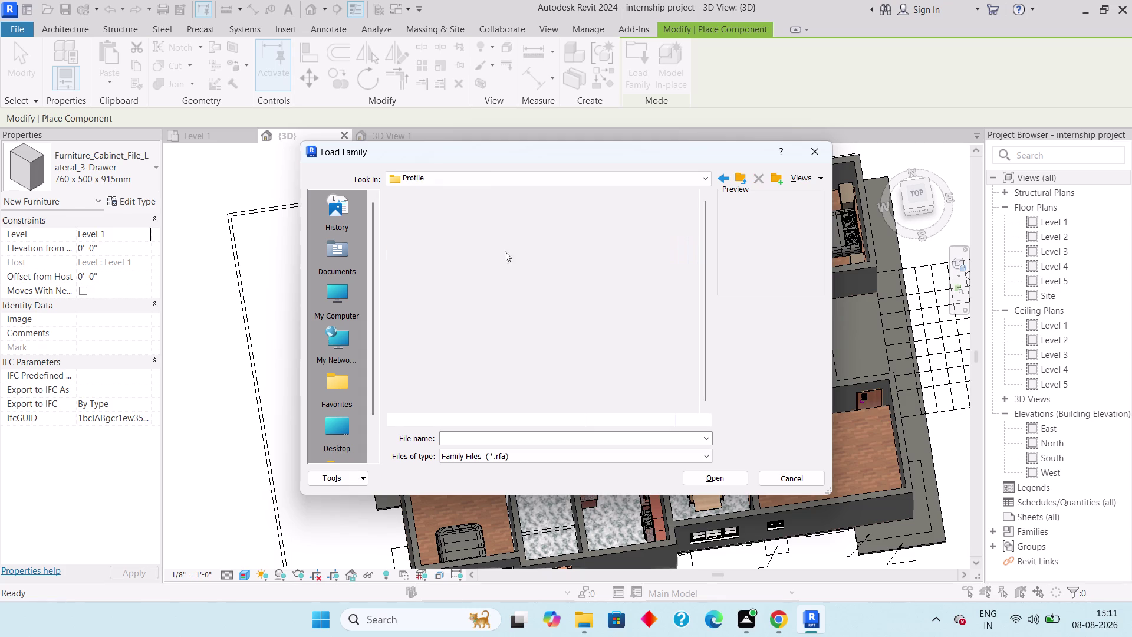
double_click(575, 210)
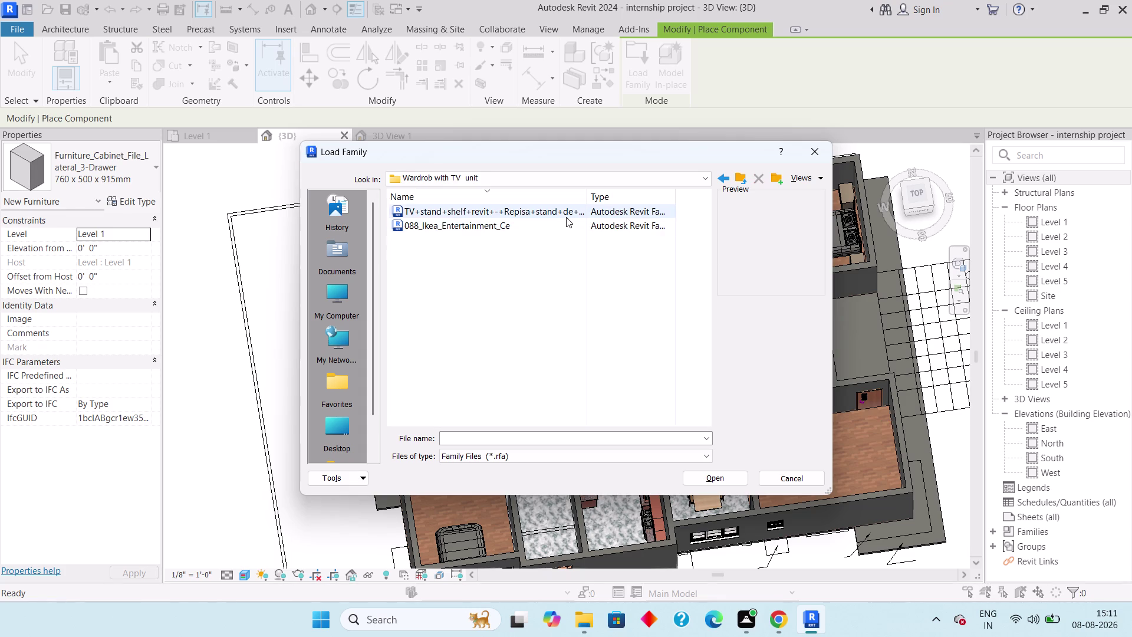
click(561, 217)
click(561, 229)
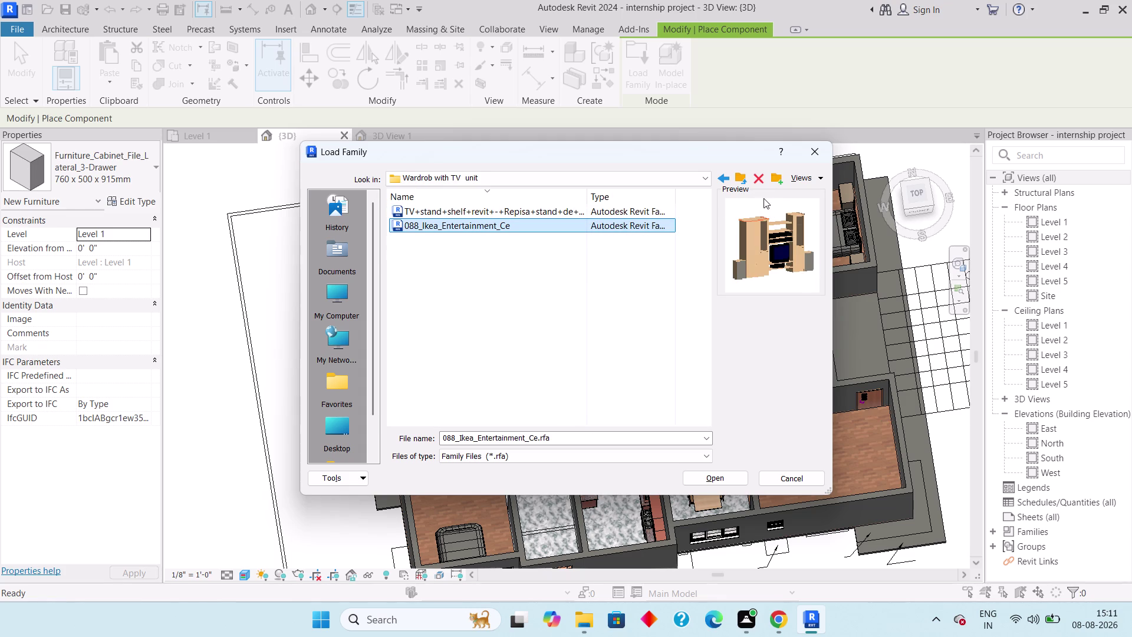
click(719, 473)
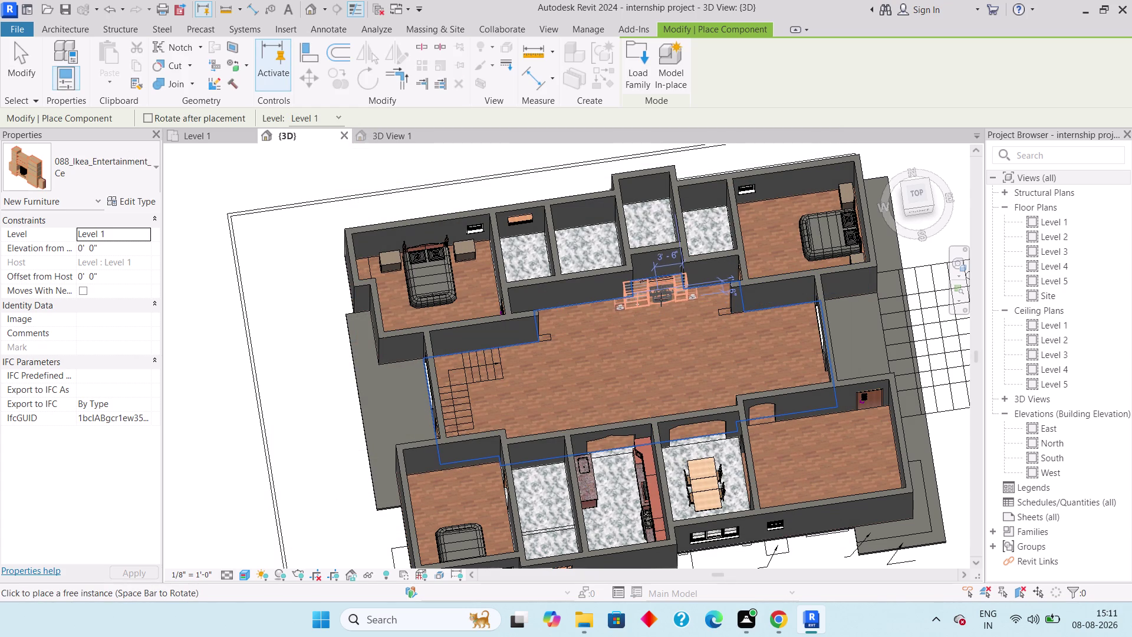
Place one Ikea entertainment unit against the family lounge wall.
scroll(up, 3)
scroll(up, 3)
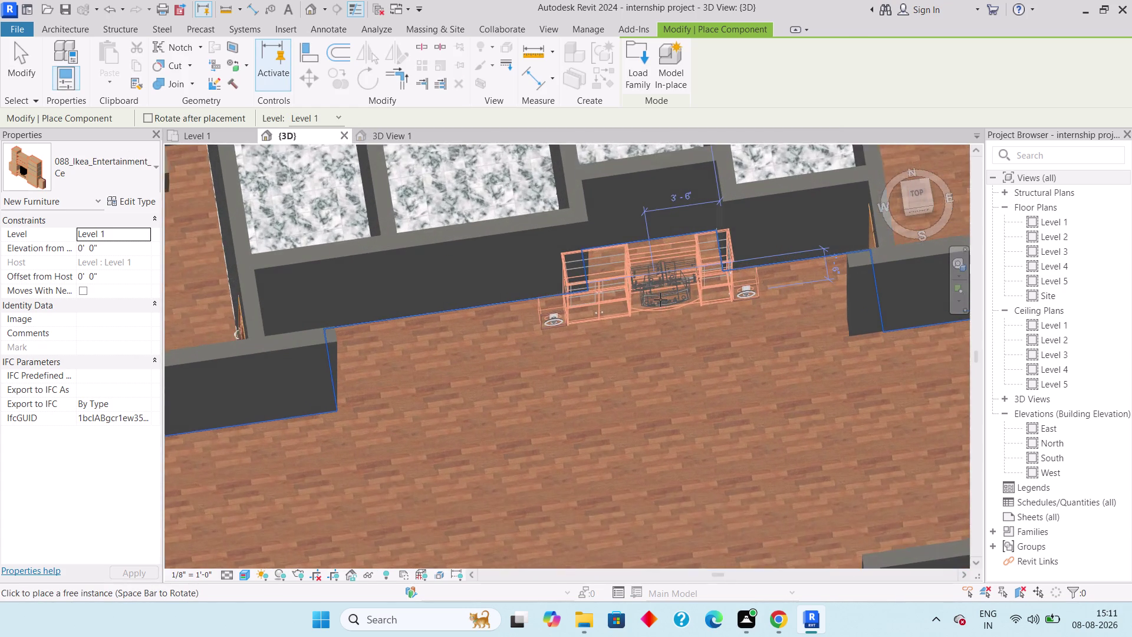
scroll(up, 3)
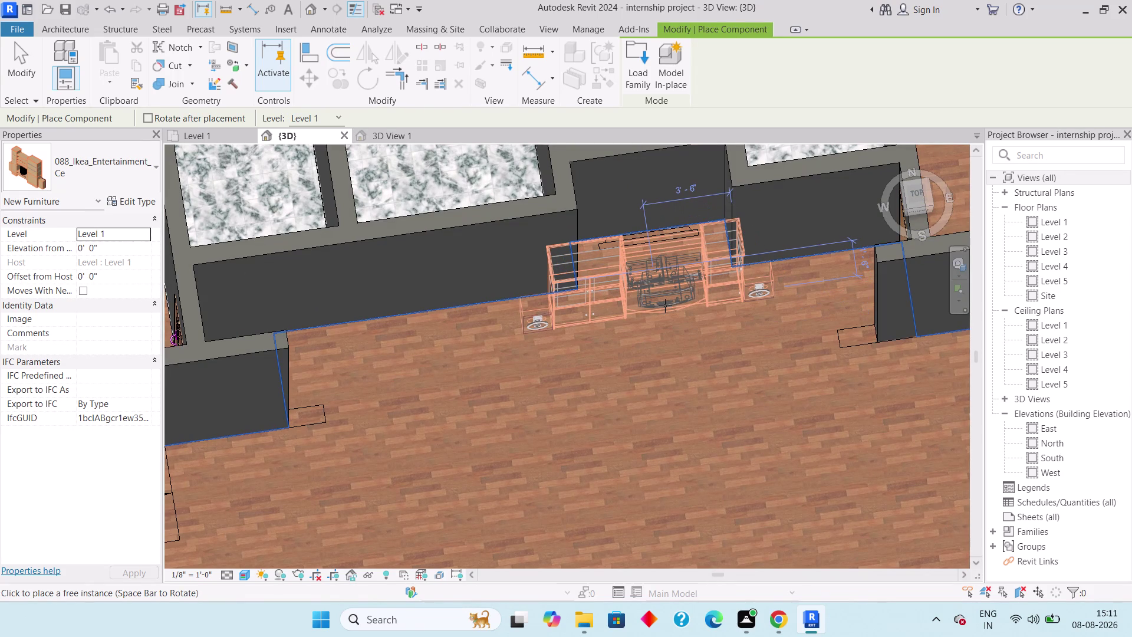
click(665, 306)
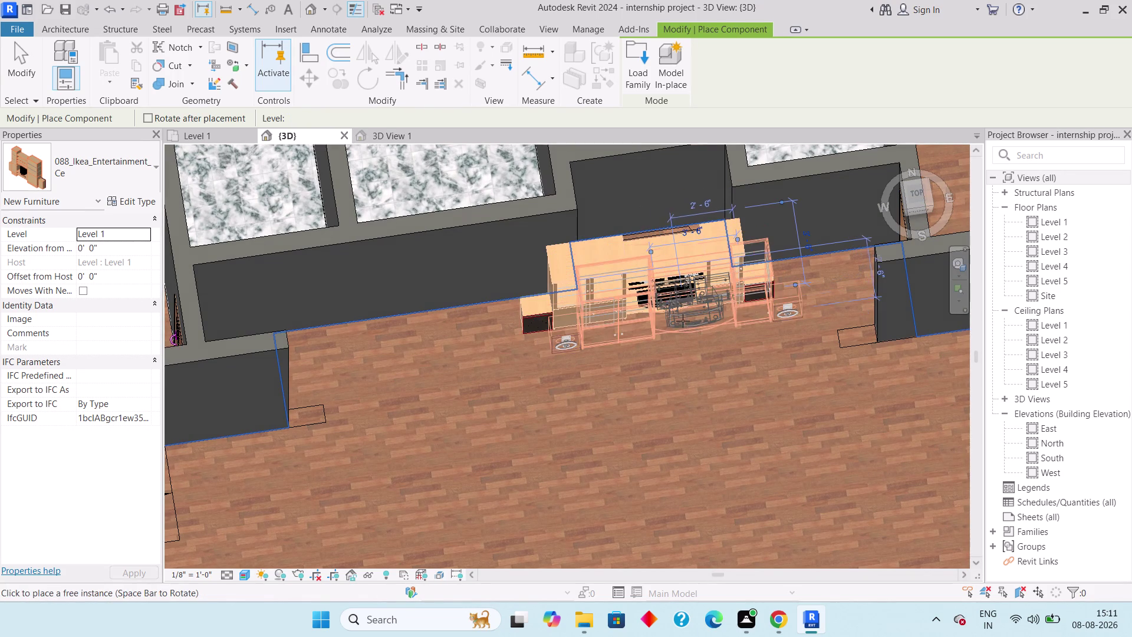
key(Escape)
key(Escape)
key(Escape)
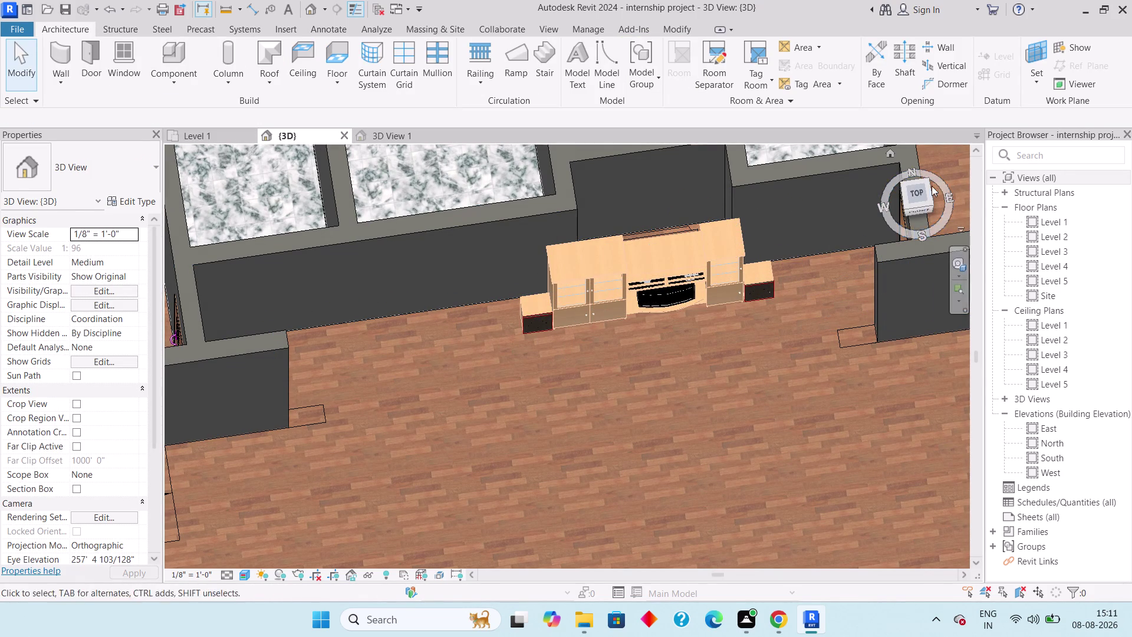
In top view, nudge the placed Ikea unit right toward the LCD wall.
click(913, 191)
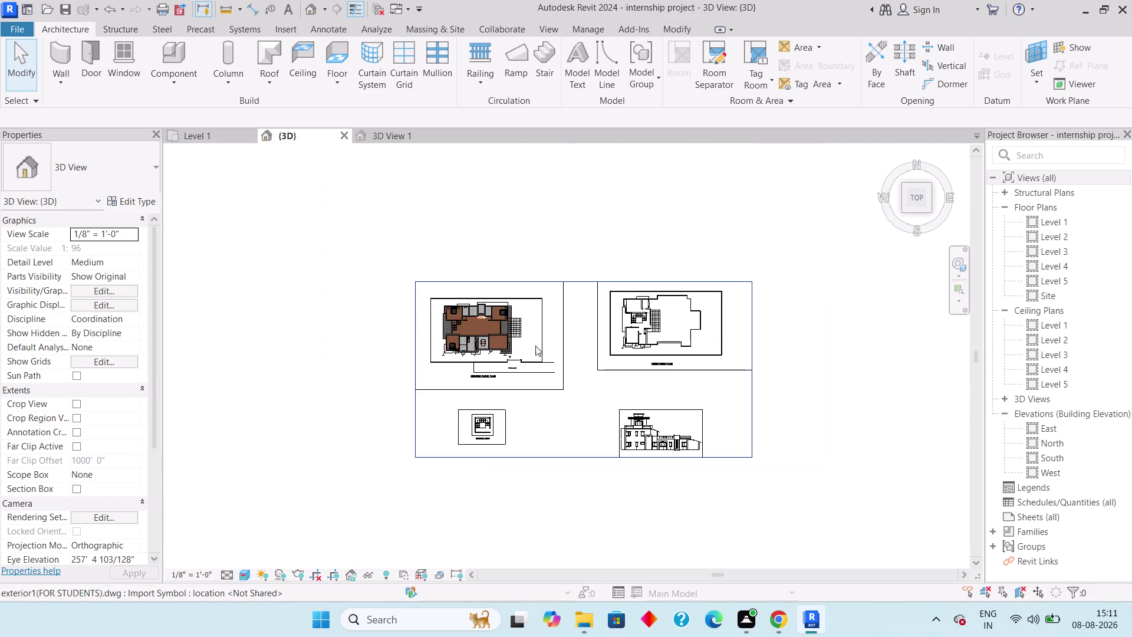
scroll(up, 3)
middle_drag(123, 255, 259, 386)
middle_drag(312, 368, 312, 368)
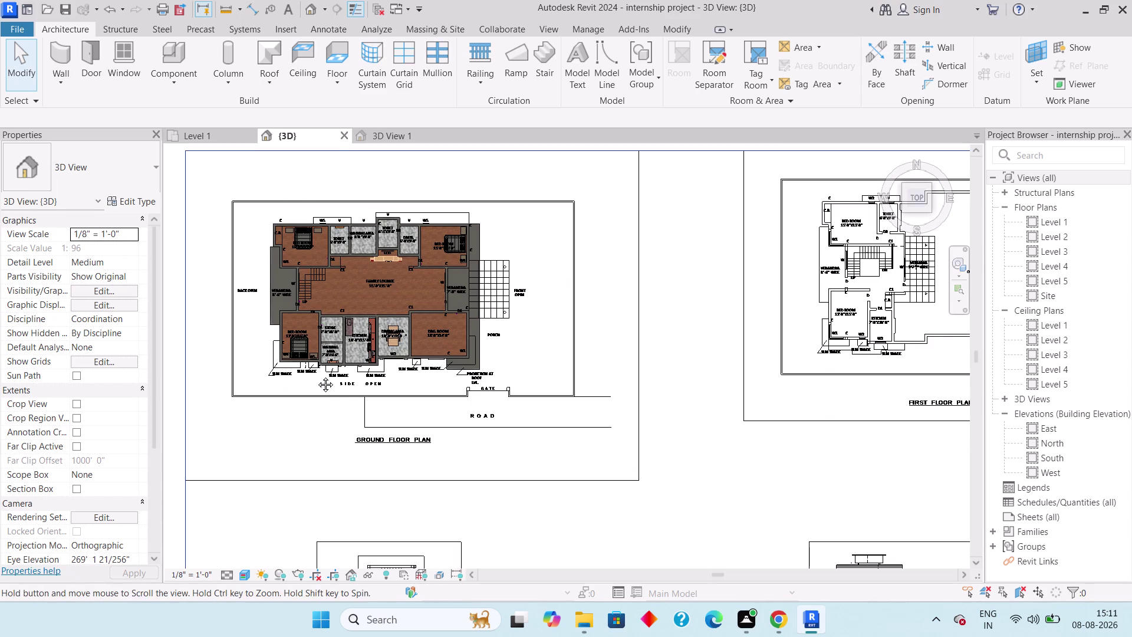
middle_drag(313, 368, 342, 406)
scroll(up, 3)
middle_drag(448, 292, 429, 408)
scroll(up, 3)
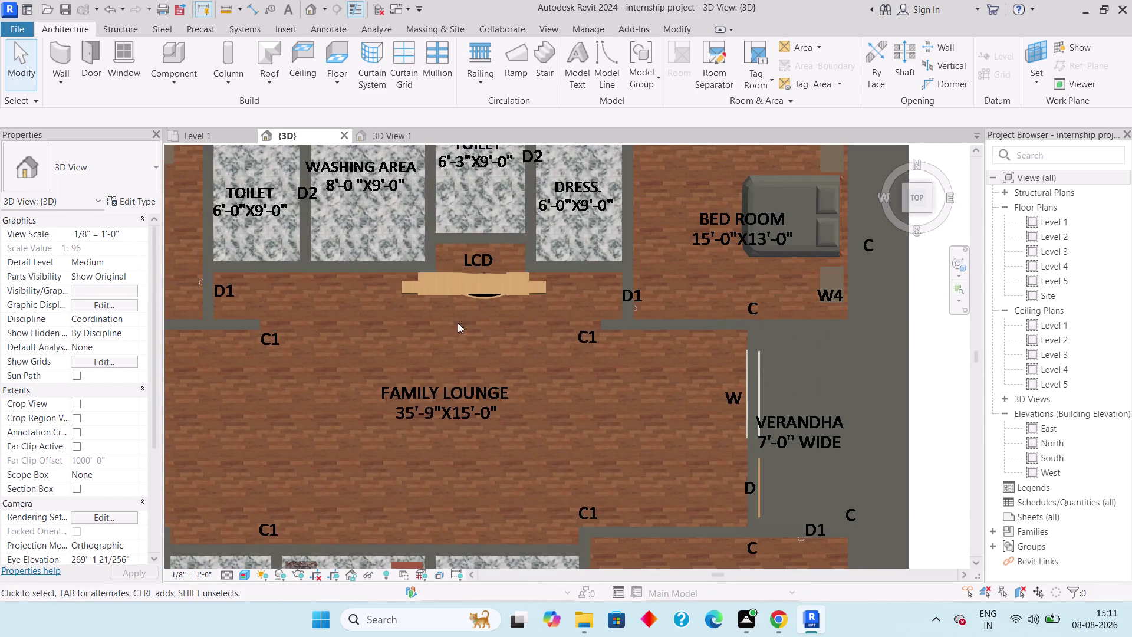
scroll(up, 3)
middle_drag(456, 297, 441, 362)
click(455, 332)
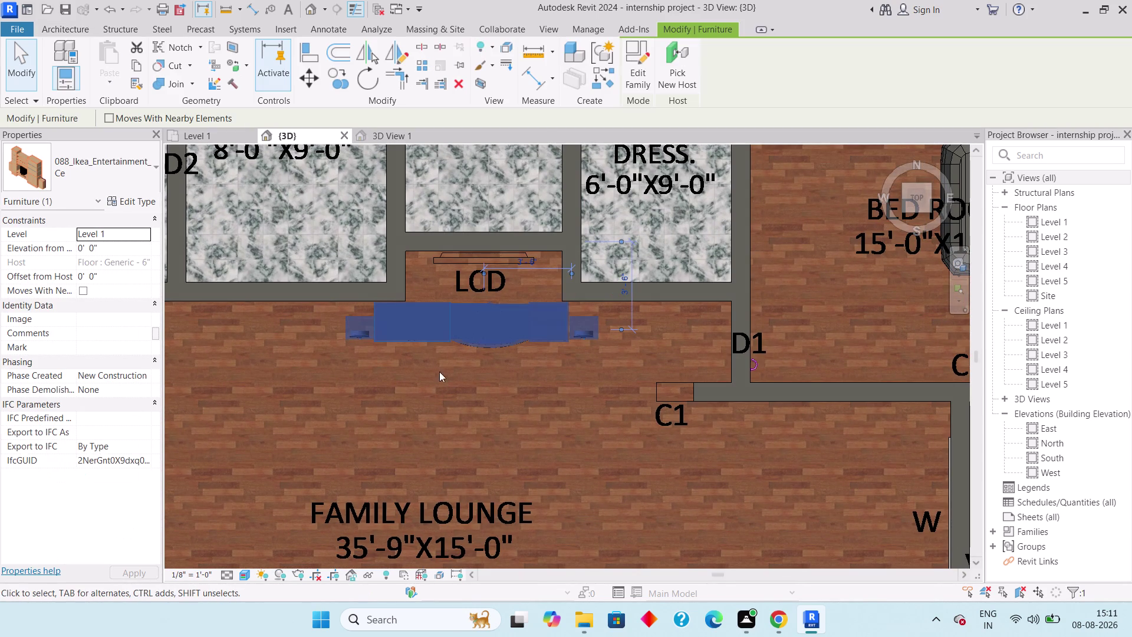
key(Right)
key(Right)
key(Right)
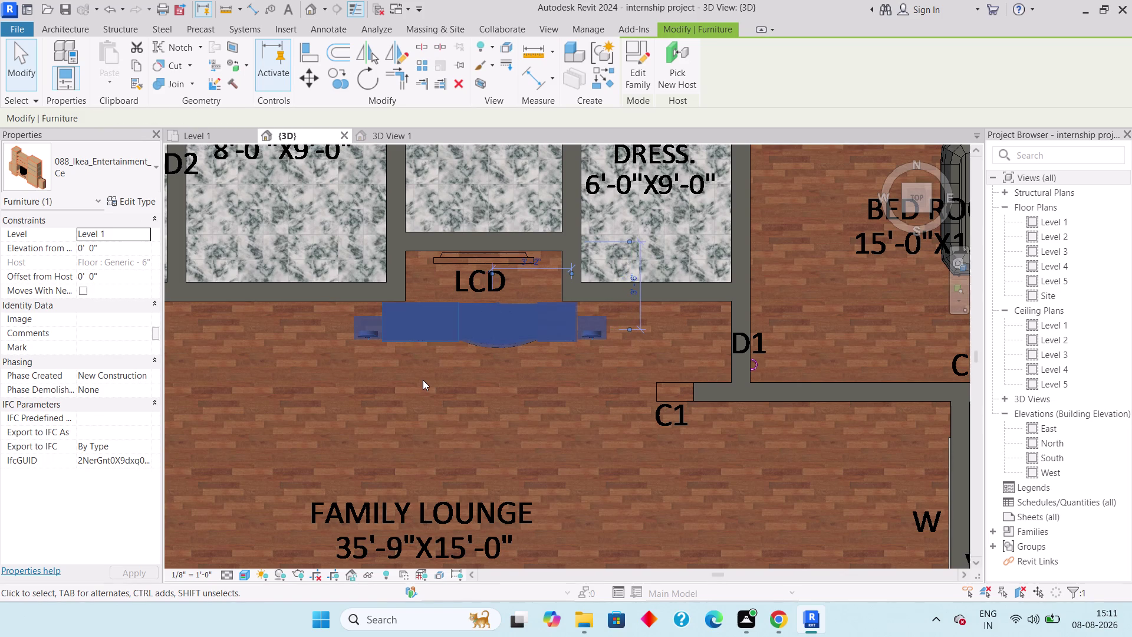
key(Right)
key(Right)
key(Right)
key(Right)
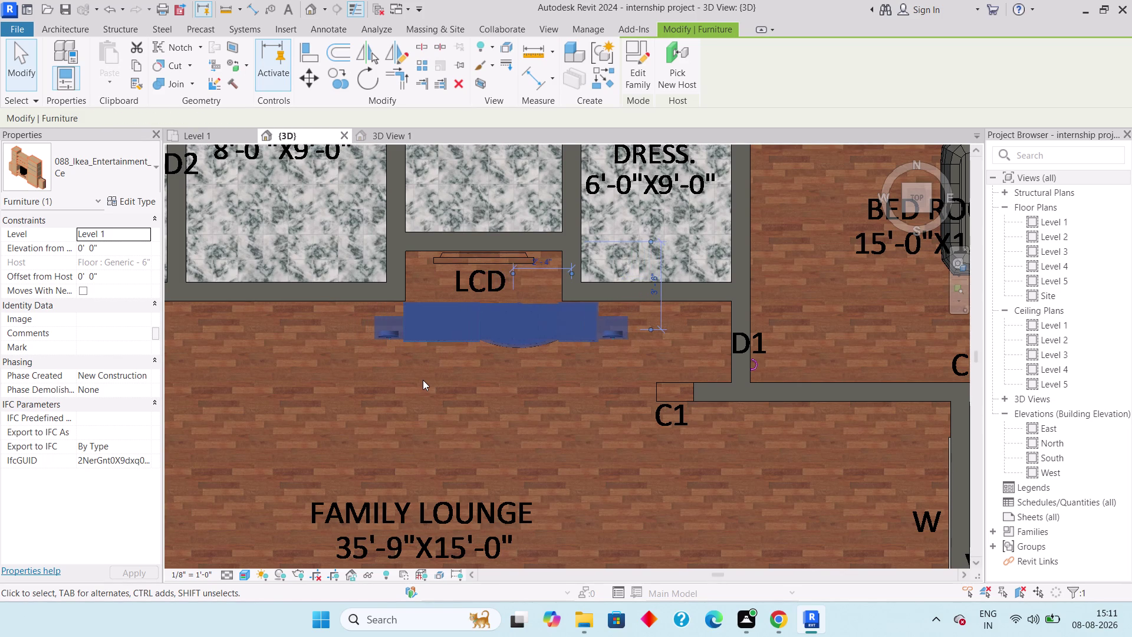
Fine-tune the unit's position with up and left nudges so it sits under the LCD.
key(Up)
key(Up)
key(Left)
key(Left)
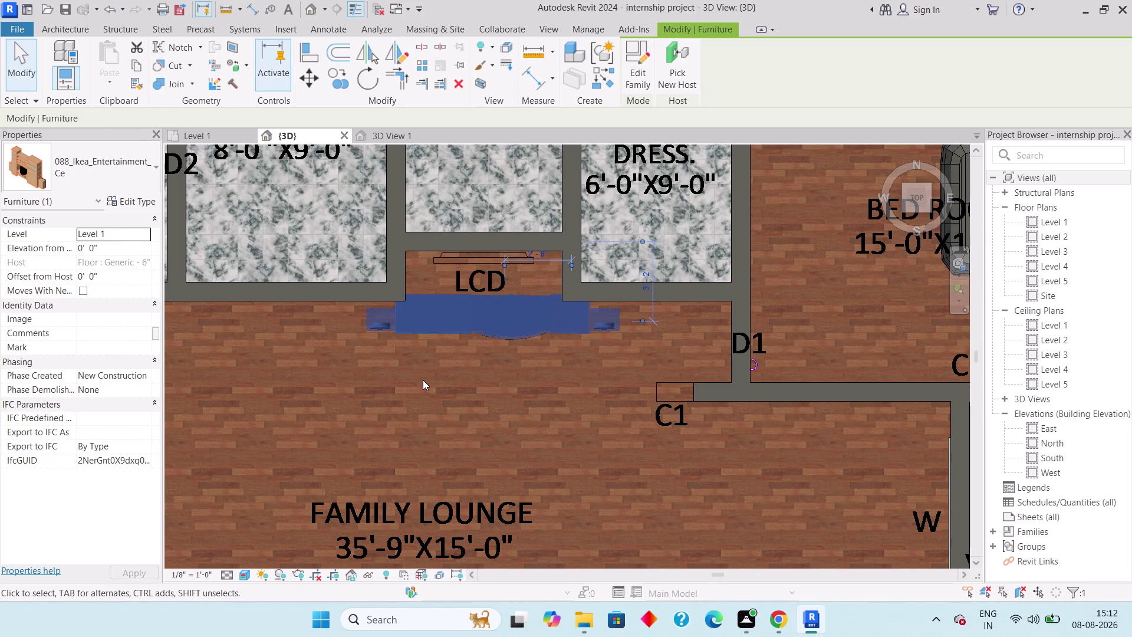
key(Left)
key(Left)
key(Up)
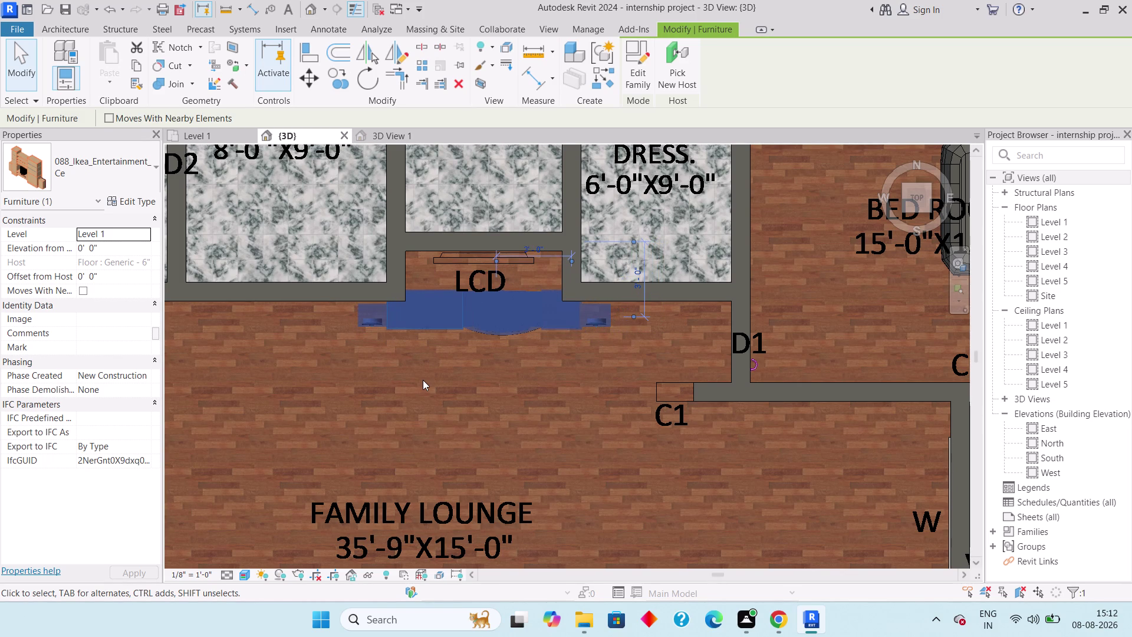
key(Up)
scroll(down, 3)
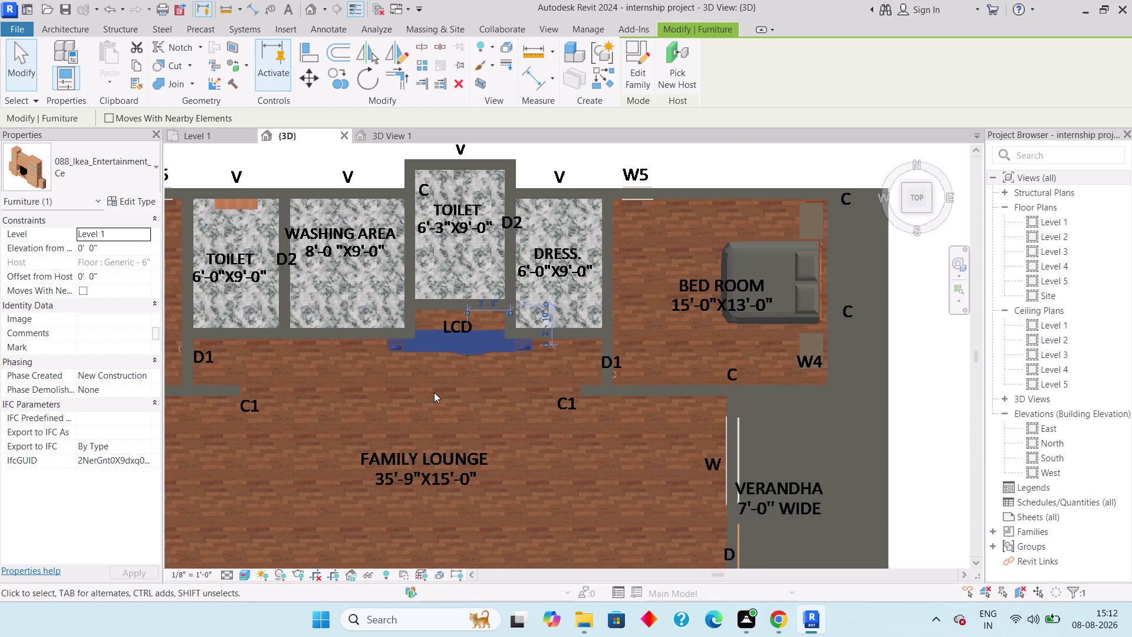
Orbit and zoom the 3D view to check the Ikea TV unit at the LCD wall.
key(Escape)
middle_drag(459, 383, 451, 301)
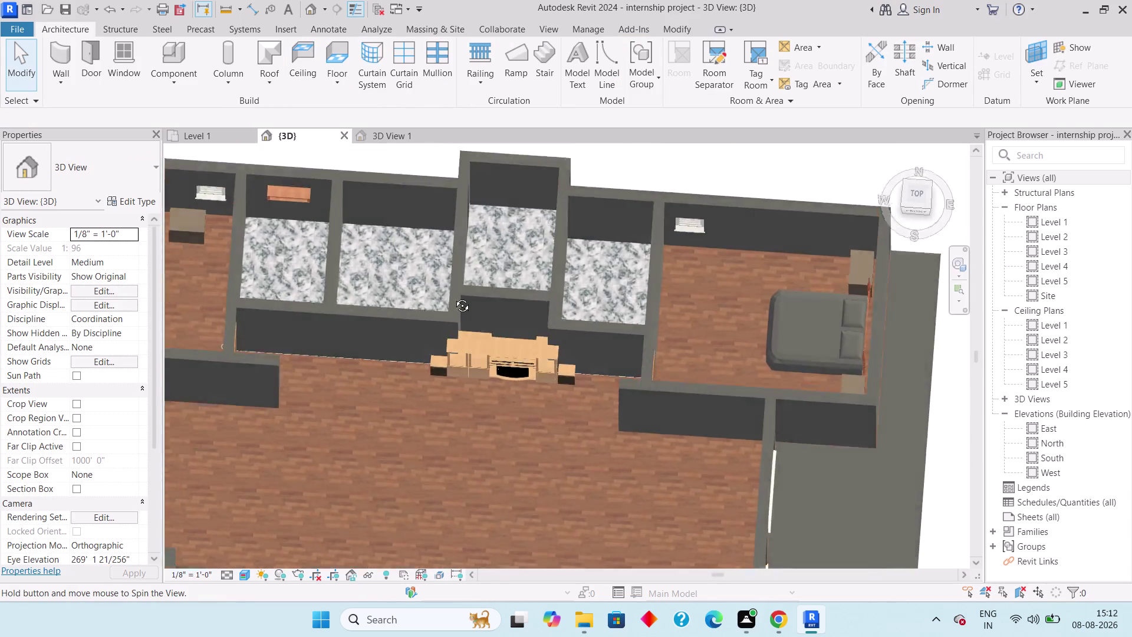
middle_drag(451, 301, 469, 246)
middle_drag(462, 377, 446, 50)
scroll(up, 3)
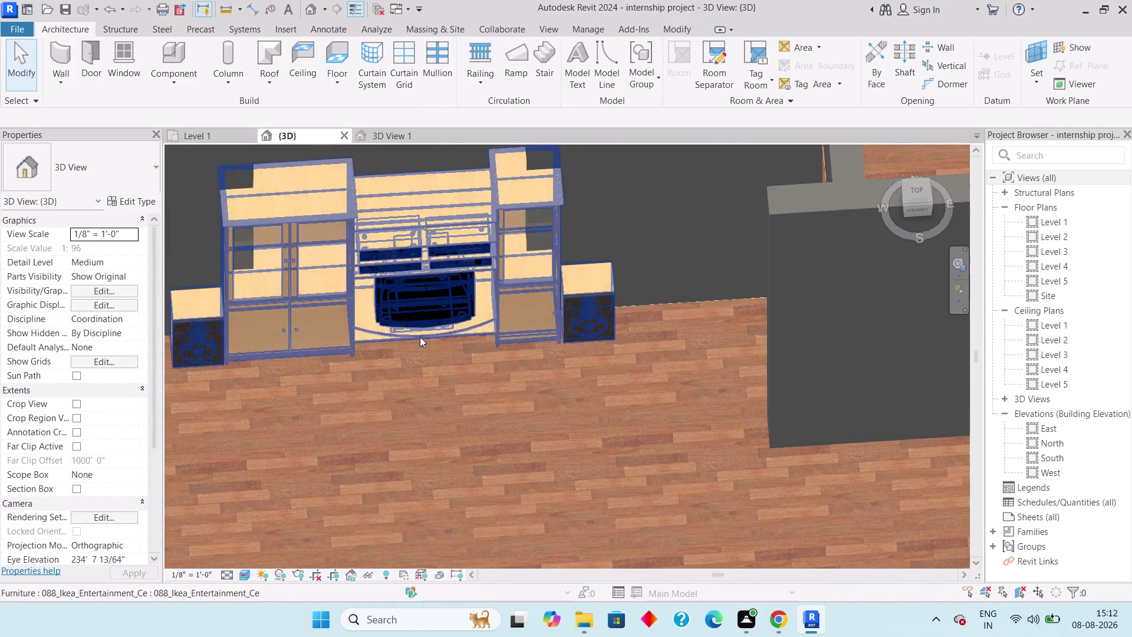
middle_drag(433, 383, 425, 333)
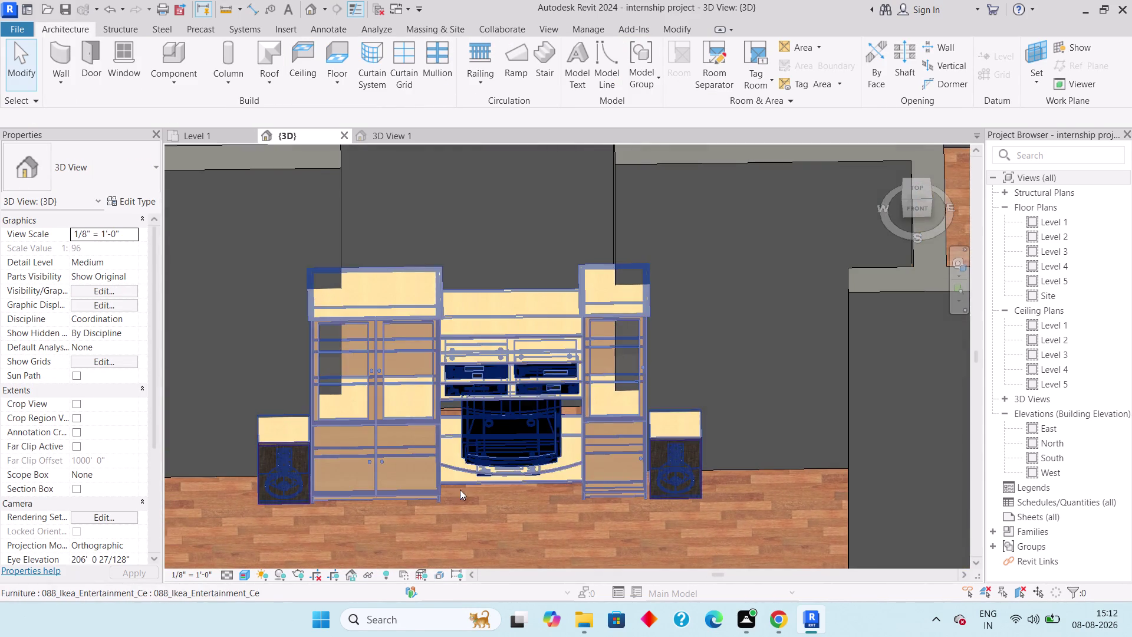
scroll(down, 3)
middle_drag(460, 491, 409, 272)
scroll(down, 3)
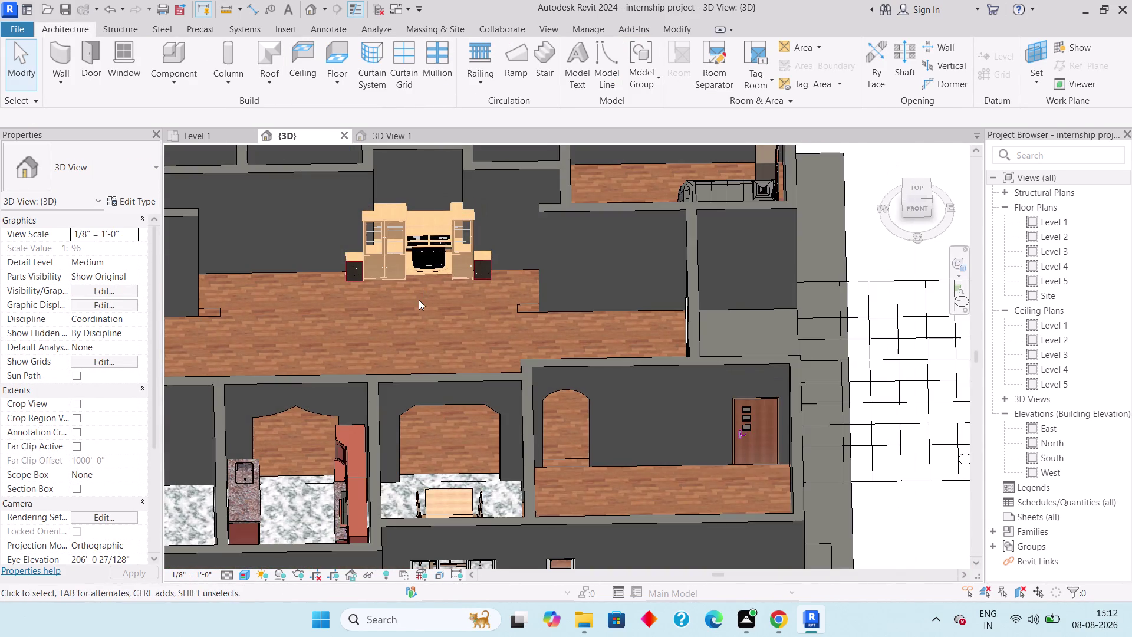
middle_drag(418, 299, 435, 315)
scroll(down, 3)
middle_drag(389, 366, 442, 416)
middle_drag(442, 407, 442, 395)
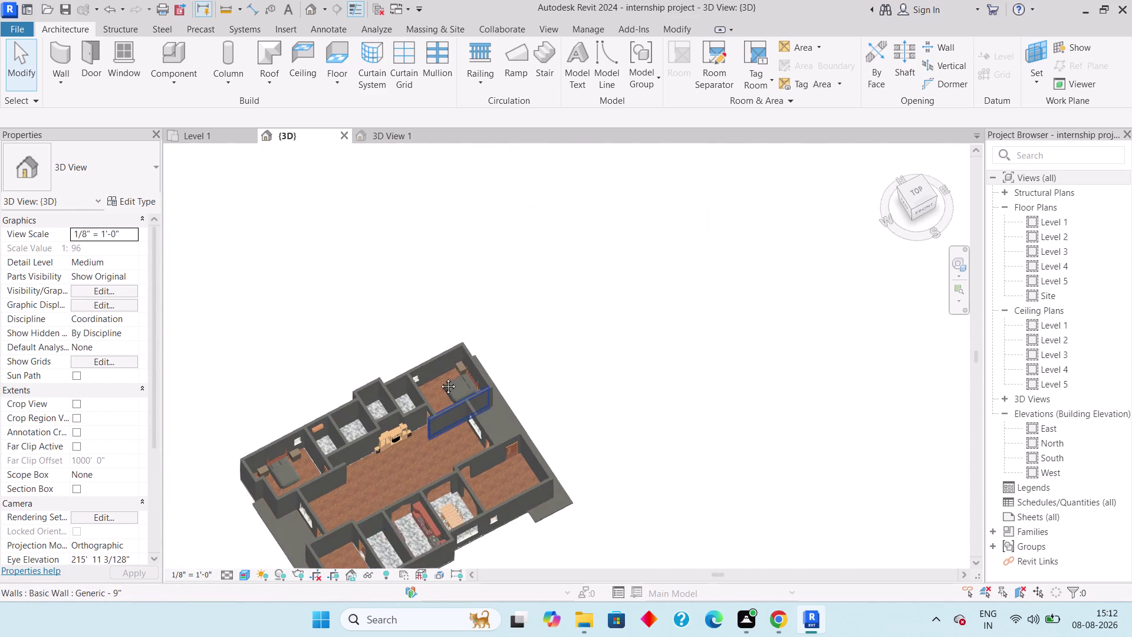
middle_drag(442, 396, 435, 282)
middle_drag(496, 344, 510, 382)
Return to the Level 1 floor plan view.
scroll(down, 3)
scroll(up, 3)
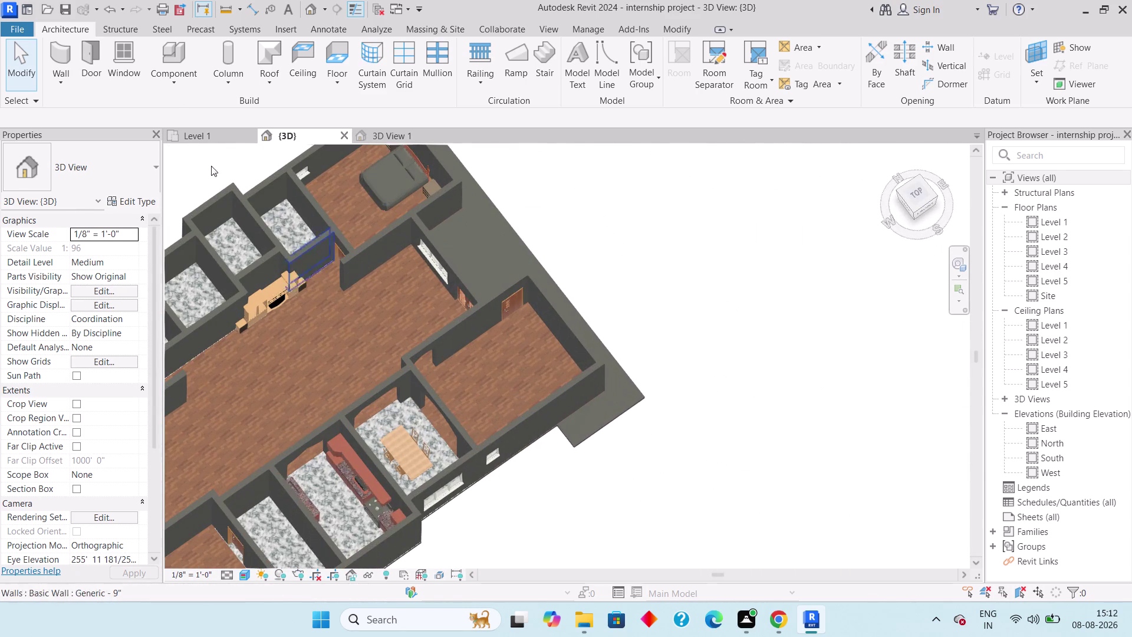
click(218, 135)
scroll(down, 3)
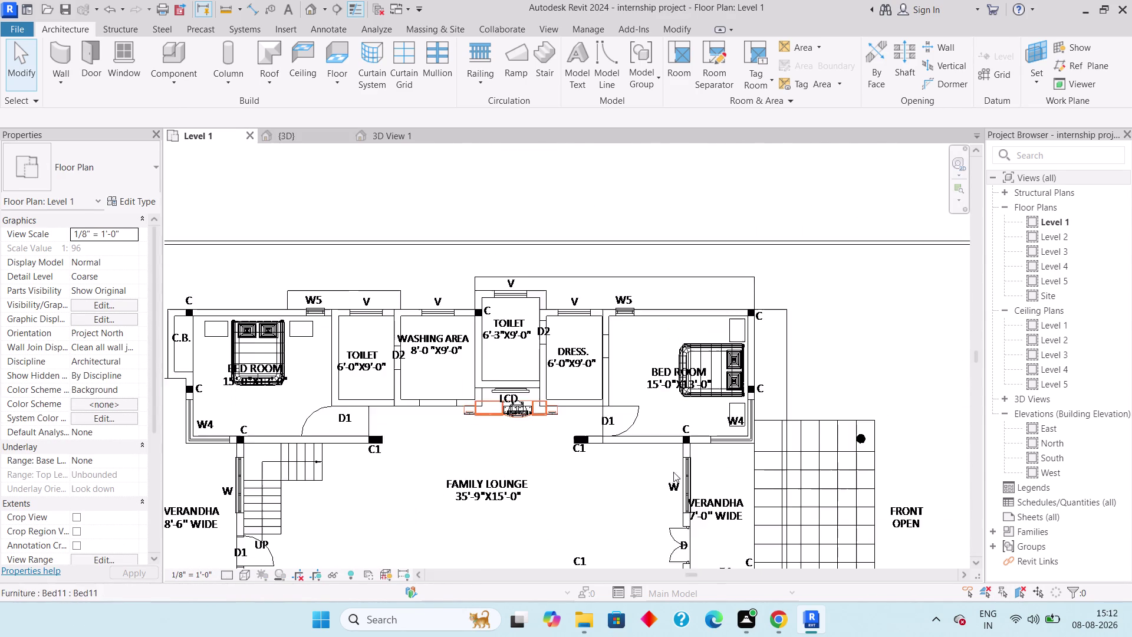
Pan the plan, restart Component and open Load Family at the Wardrob with TV unit folder.
scroll(down, 3)
middle_drag(664, 493, 577, 308)
scroll(up, 3)
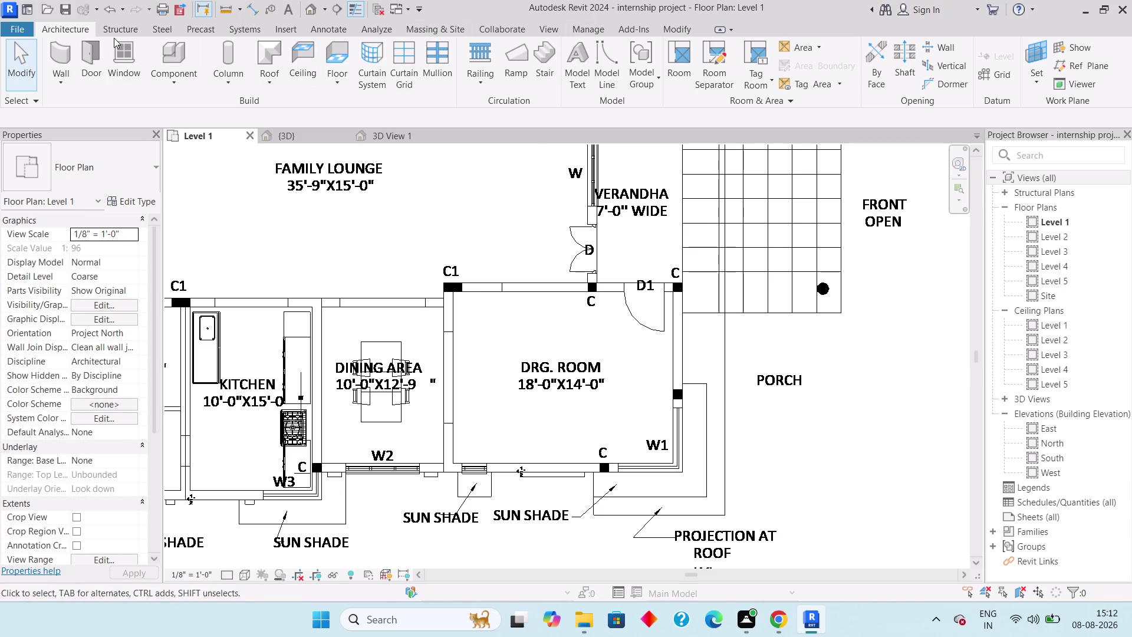
click(179, 64)
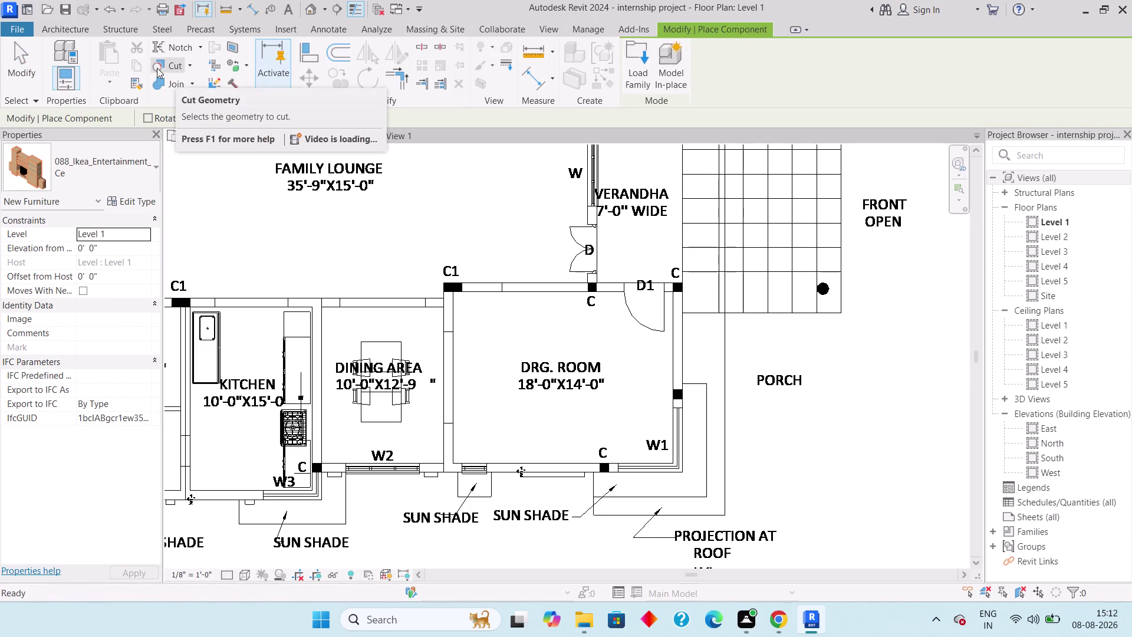
key(Escape)
key(Escape)
key(Escape)
click(145, 70)
click(205, 100)
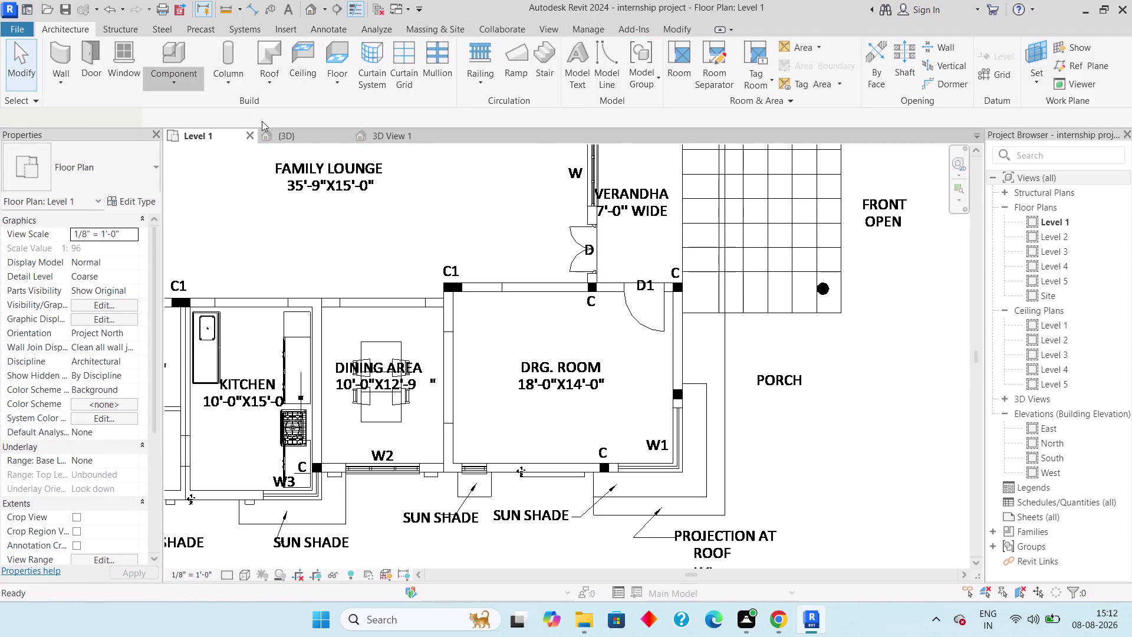
click(636, 61)
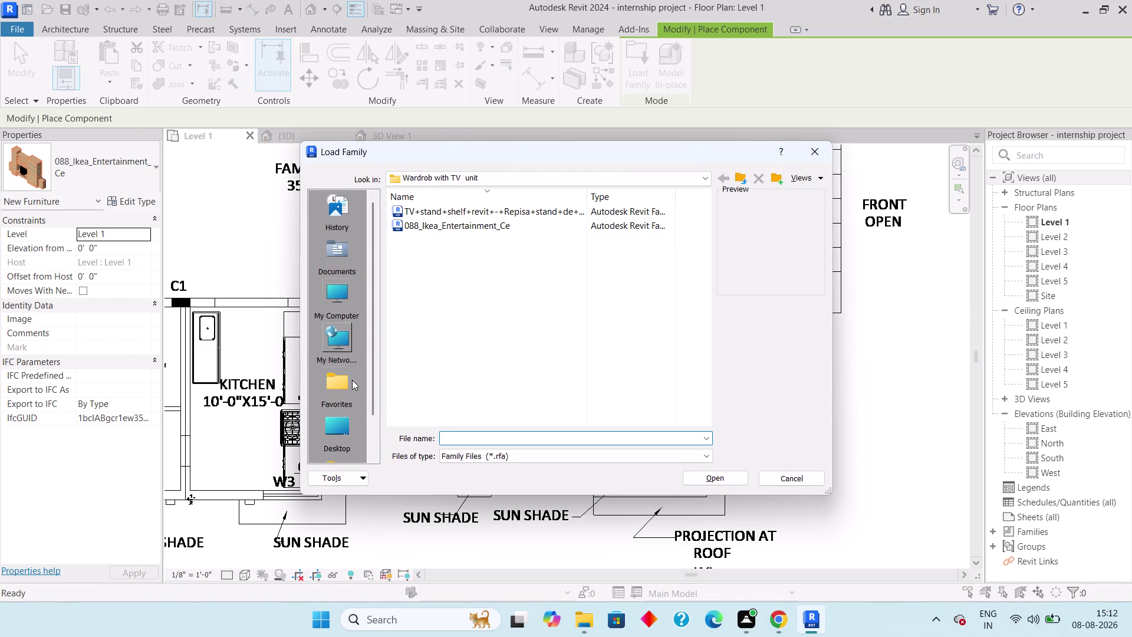
Browse This PC and network locations, step back, then close the loader.
click(335, 337)
click(336, 287)
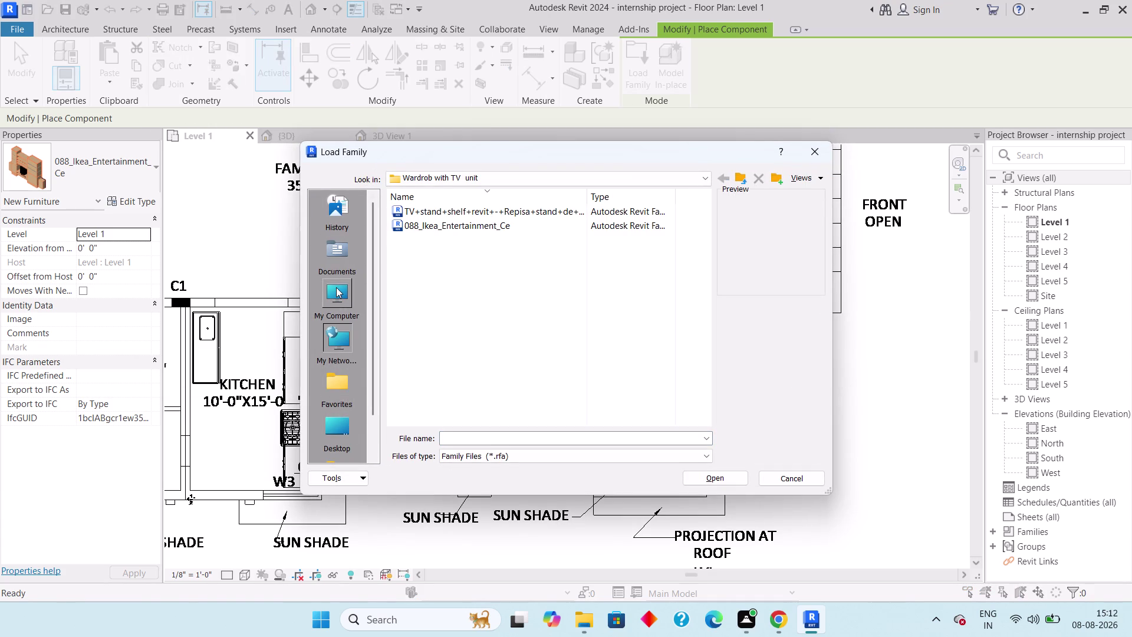
click(341, 299)
triple_click(340, 299)
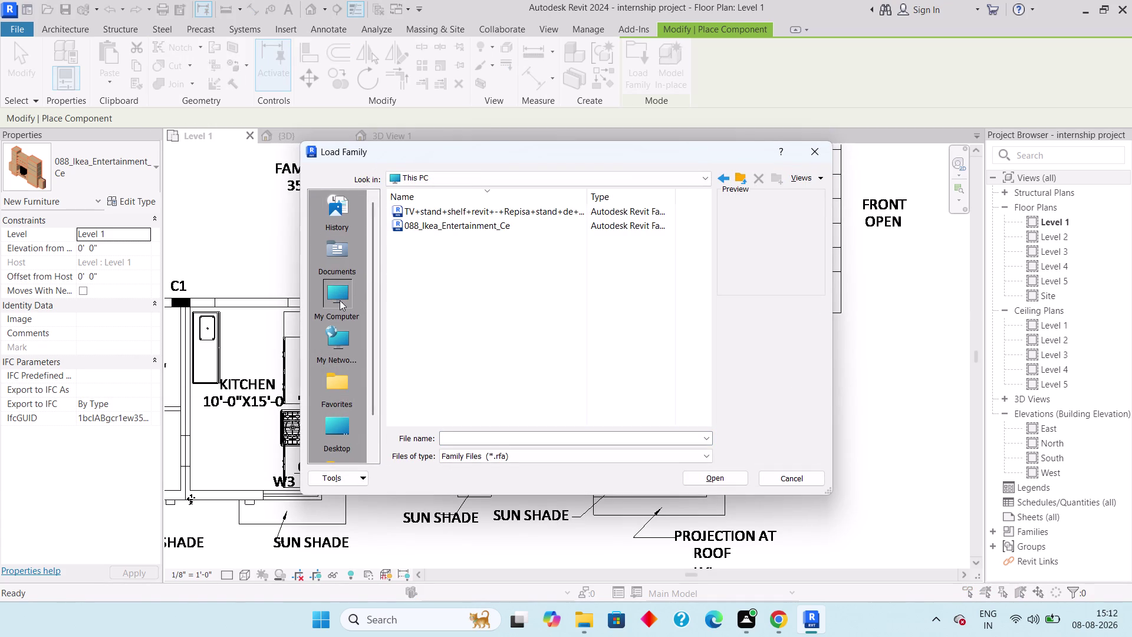
double_click(339, 300)
click(334, 335)
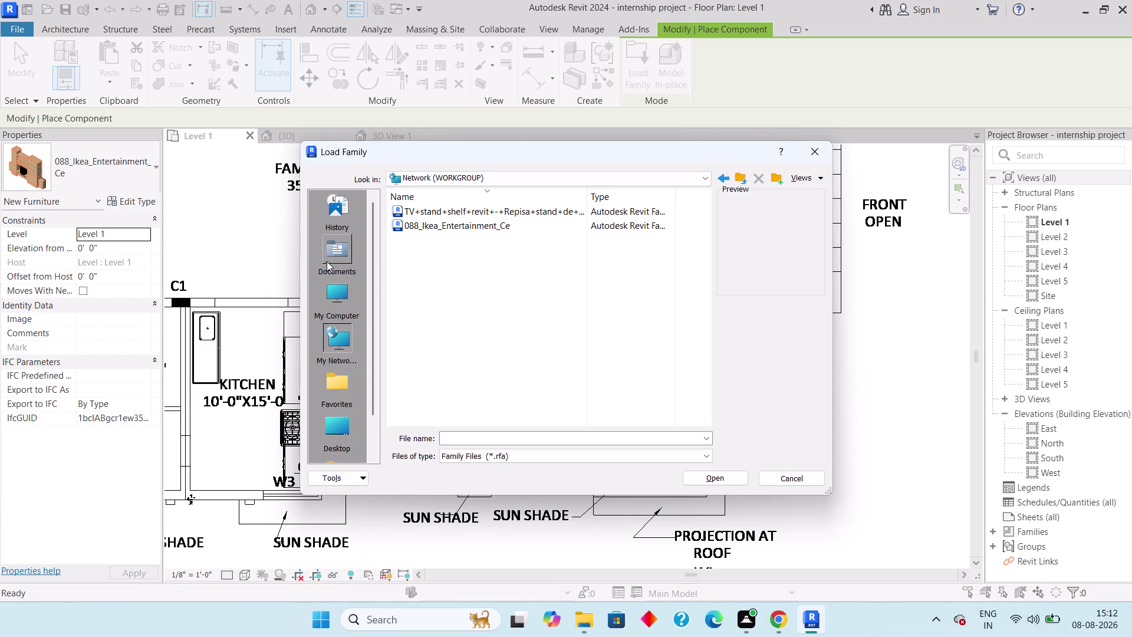
click(326, 261)
click(335, 296)
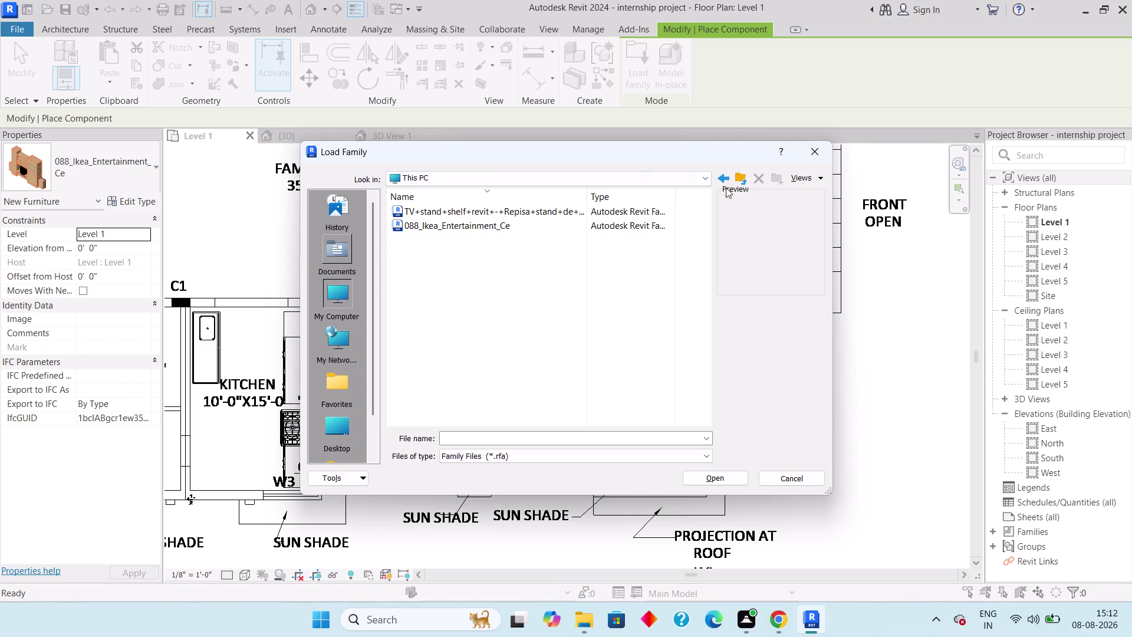
click(736, 179)
click(738, 179)
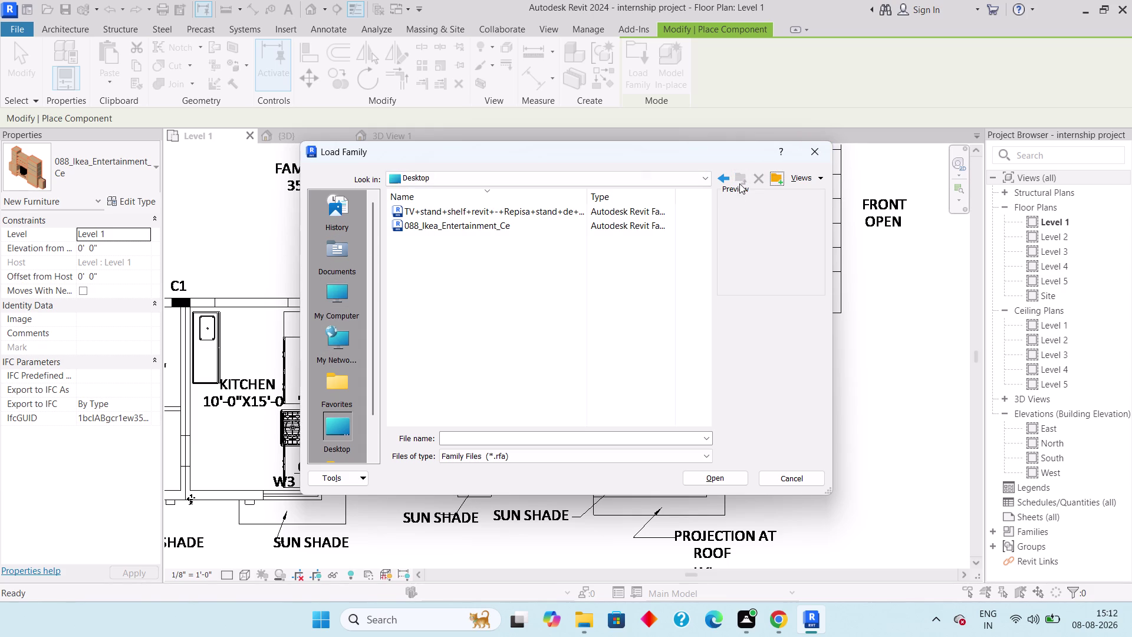
triple_click(726, 177)
triple_click(726, 178)
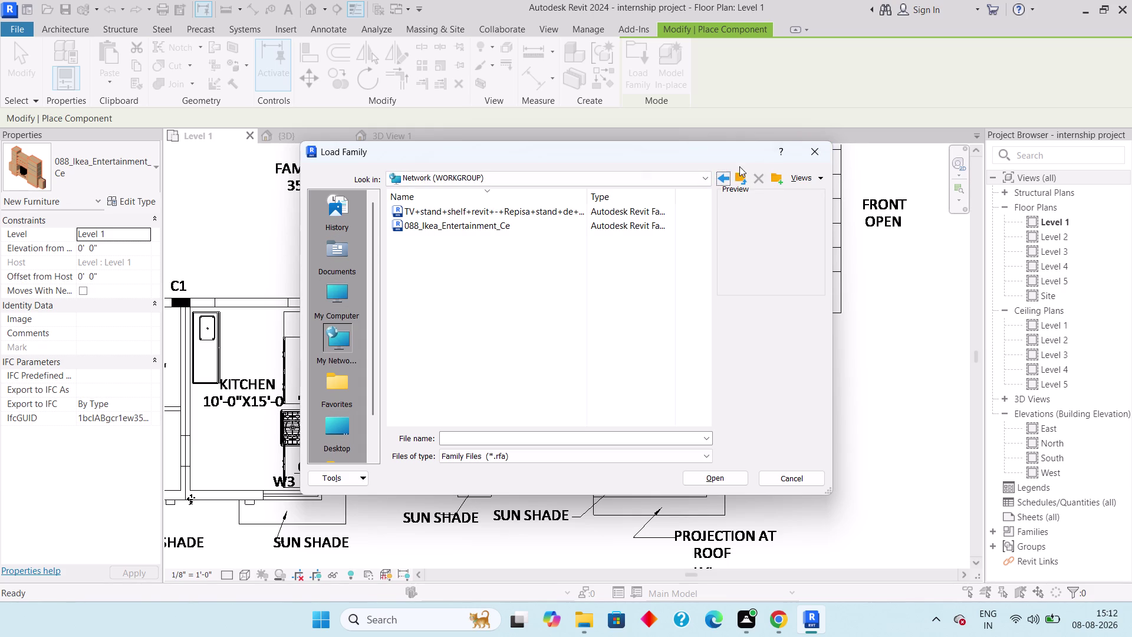
click(812, 147)
click(643, 81)
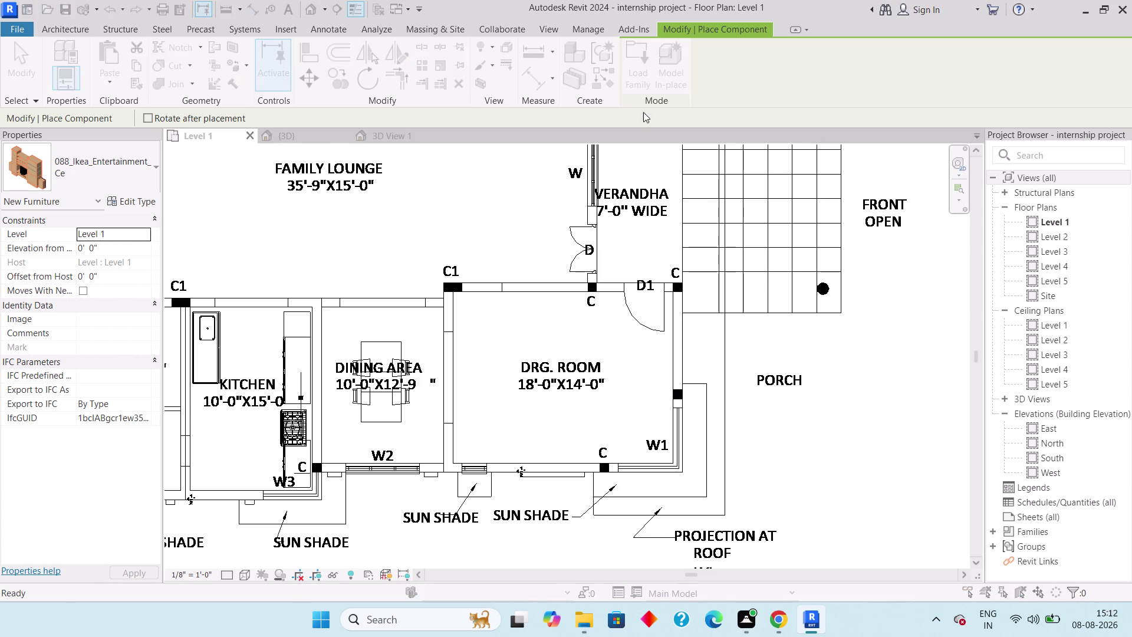
Reopen Load Family and browse C: > ProgramData > Autodesk > RVT 2024 > Libraries > English.
click(332, 306)
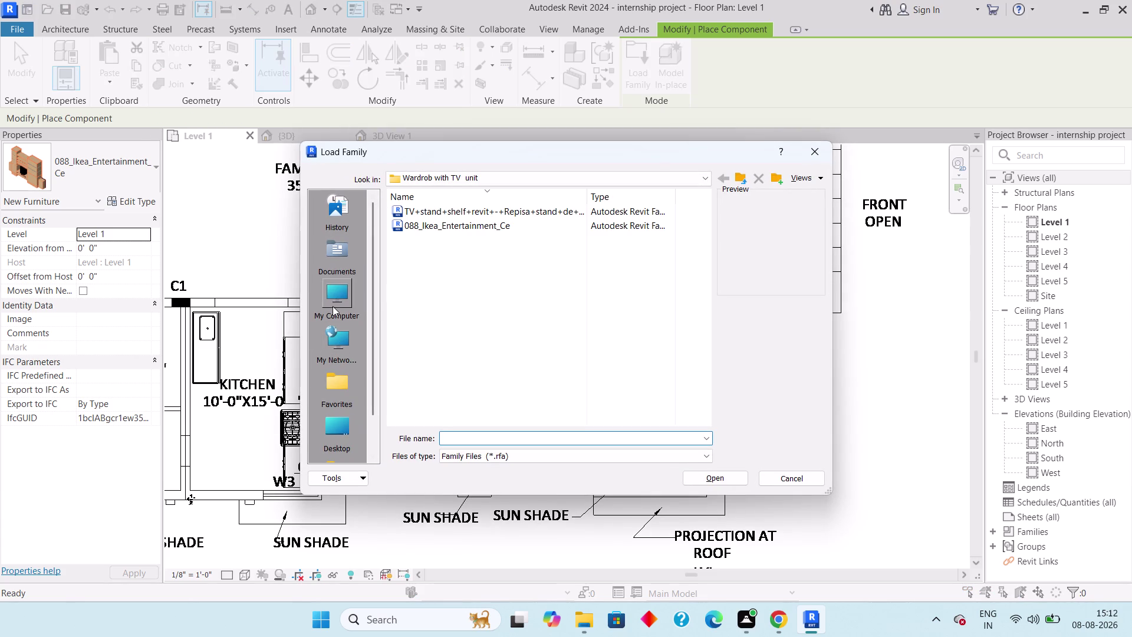
double_click(517, 237)
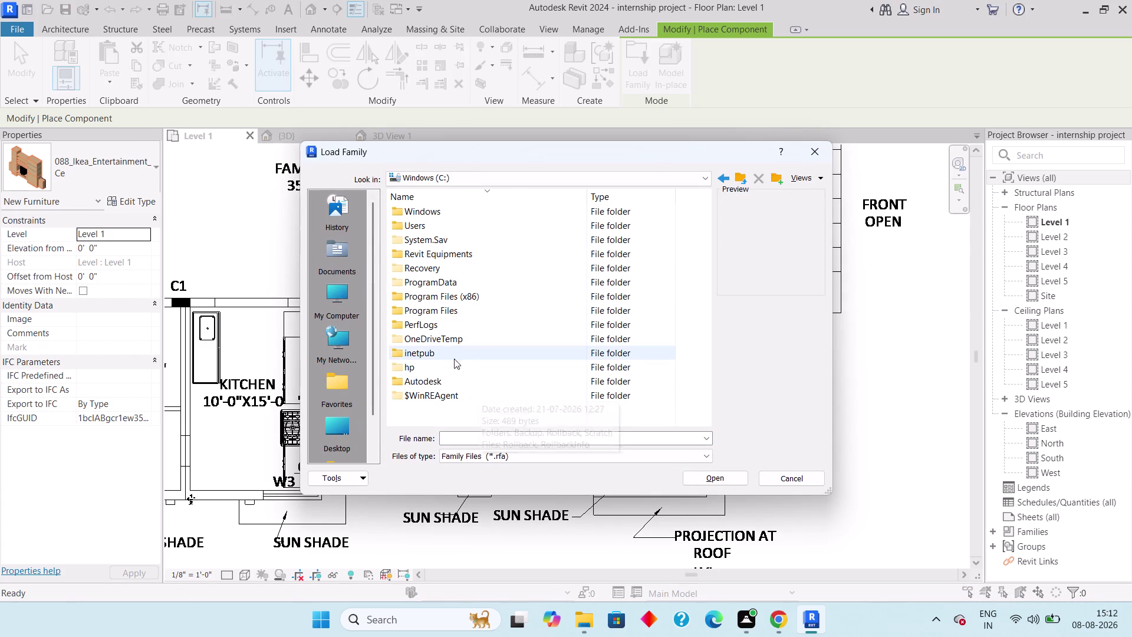
double_click(442, 287)
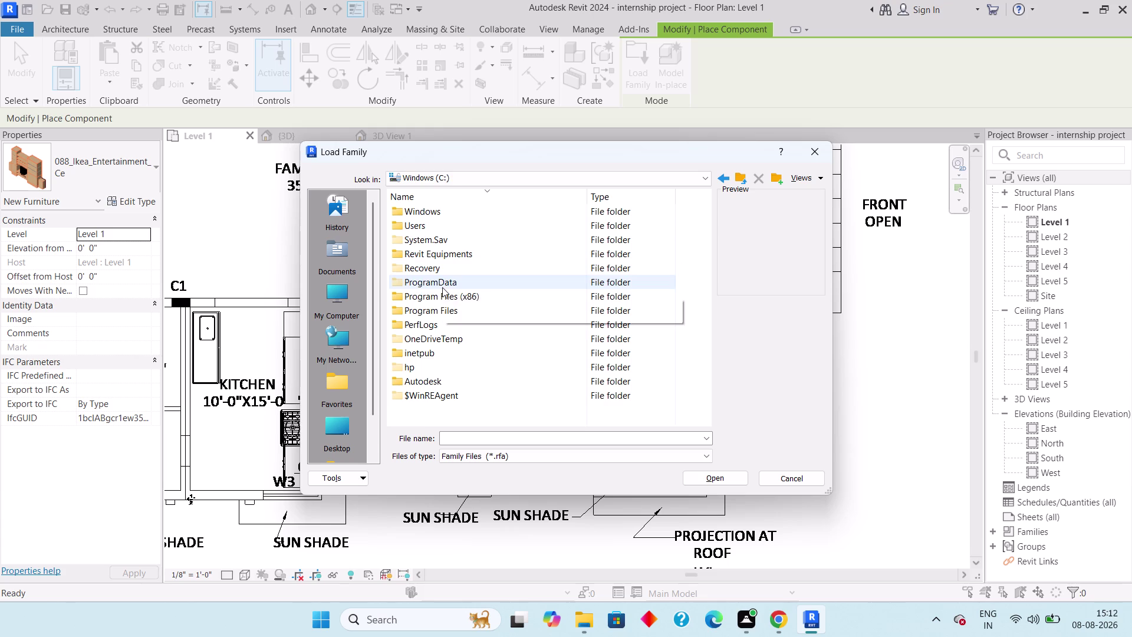
scroll(down, 3)
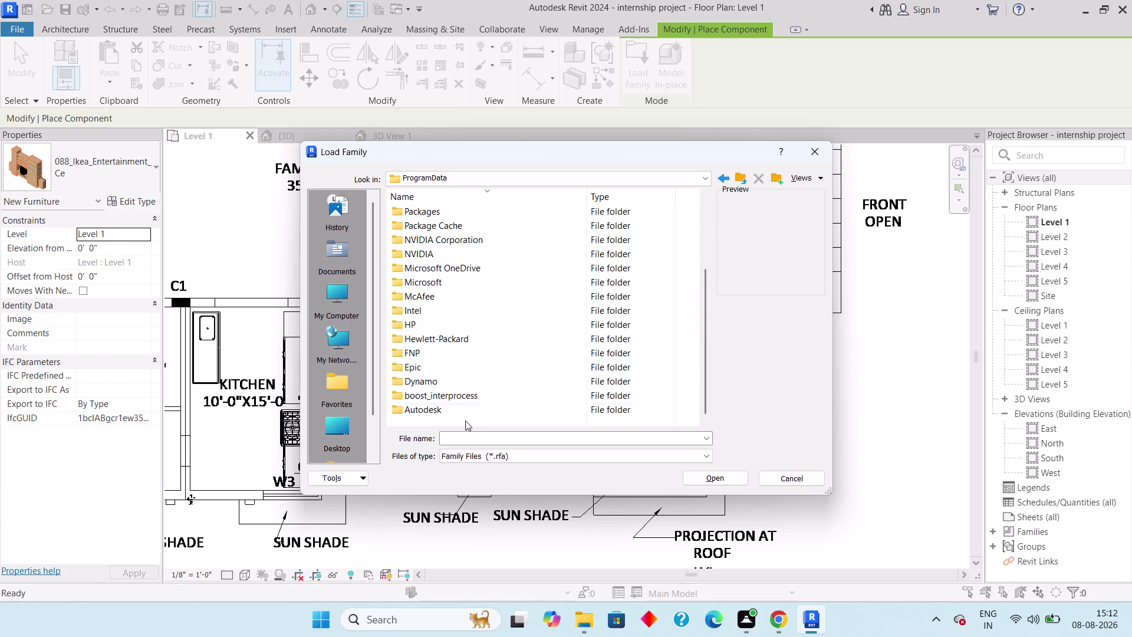
double_click(459, 408)
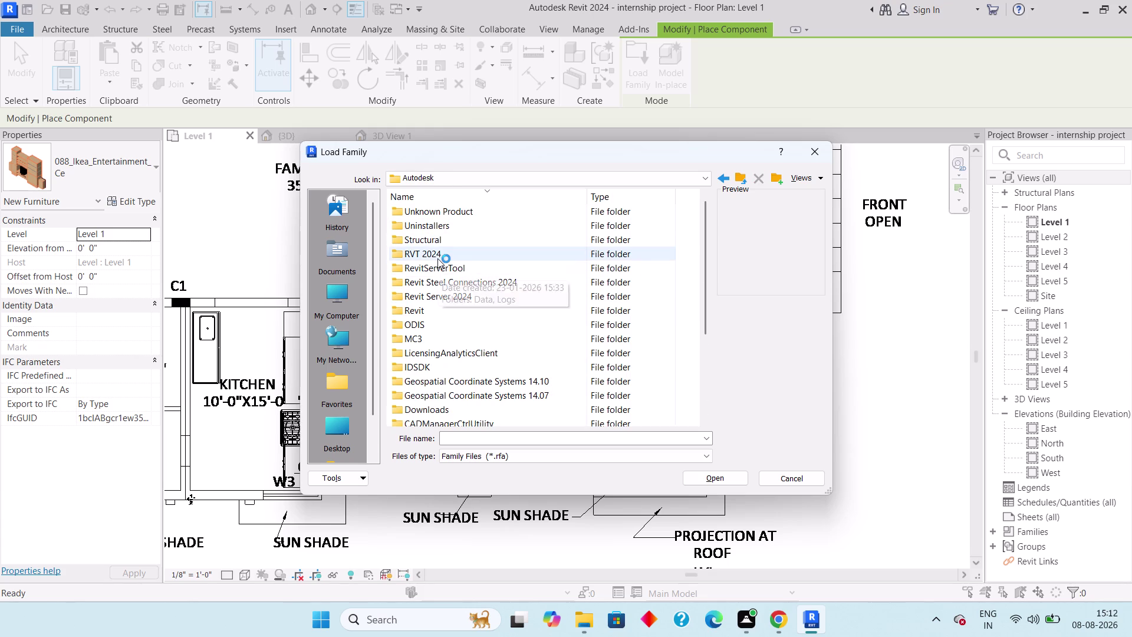
double_click(437, 258)
scroll(down, 3)
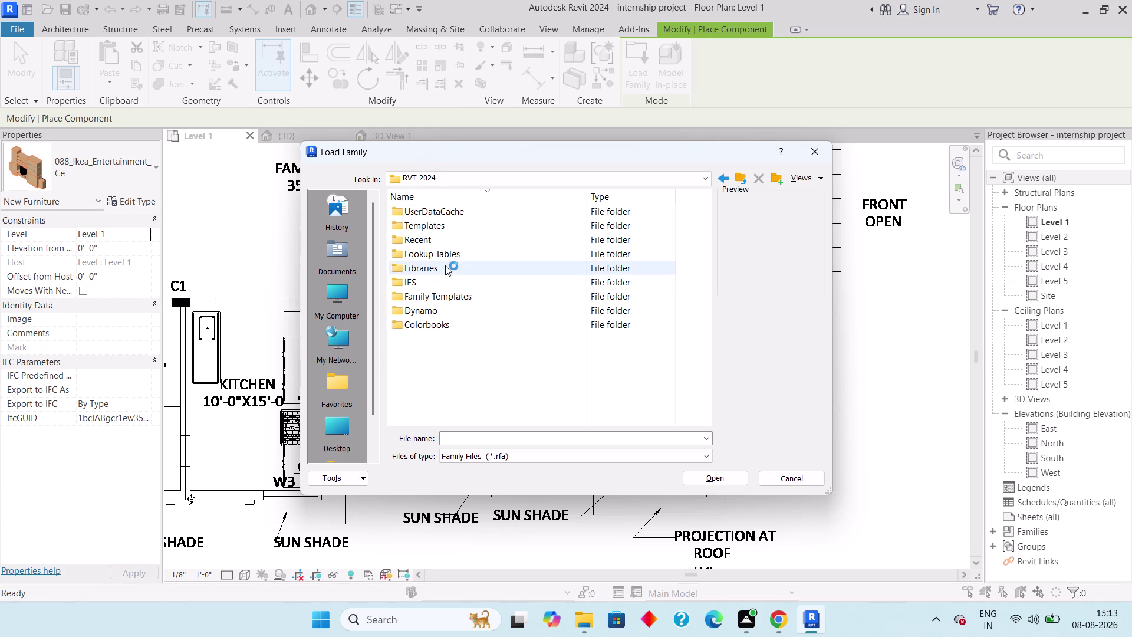
double_click(446, 267)
scroll(down, 3)
double_click(445, 366)
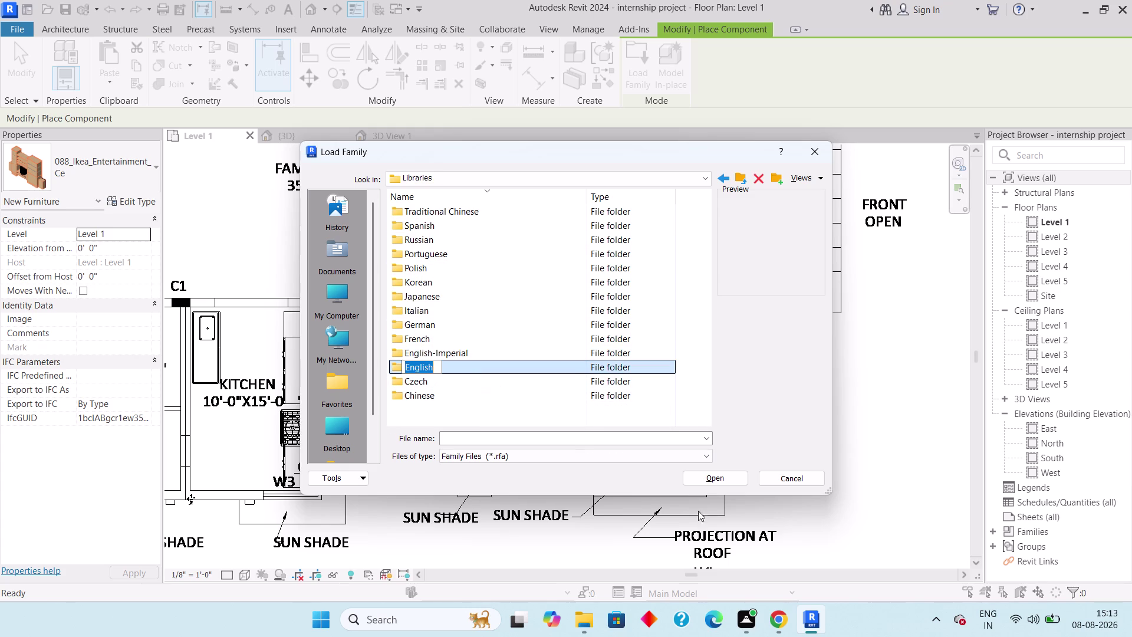
click(714, 478)
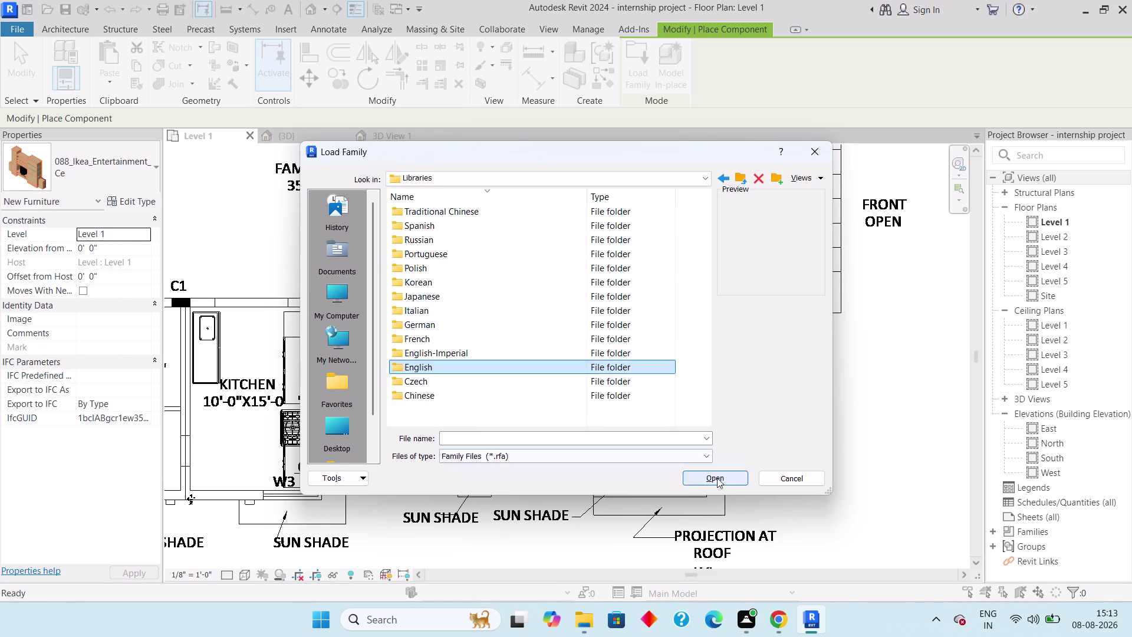
click(717, 480)
double_click(424, 231)
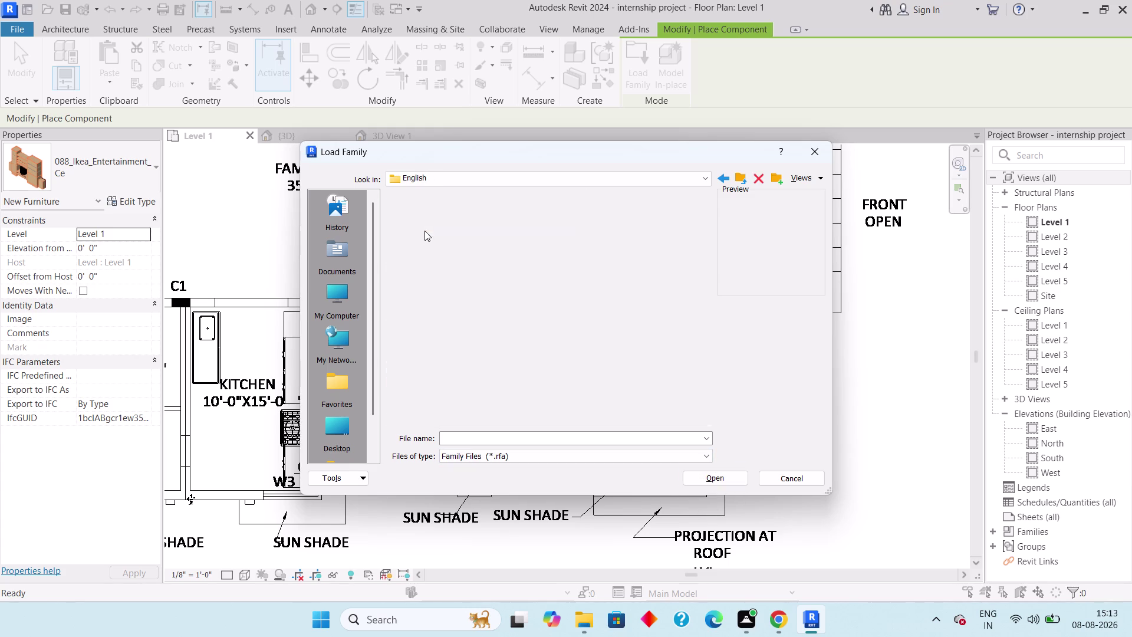
scroll(down, 3)
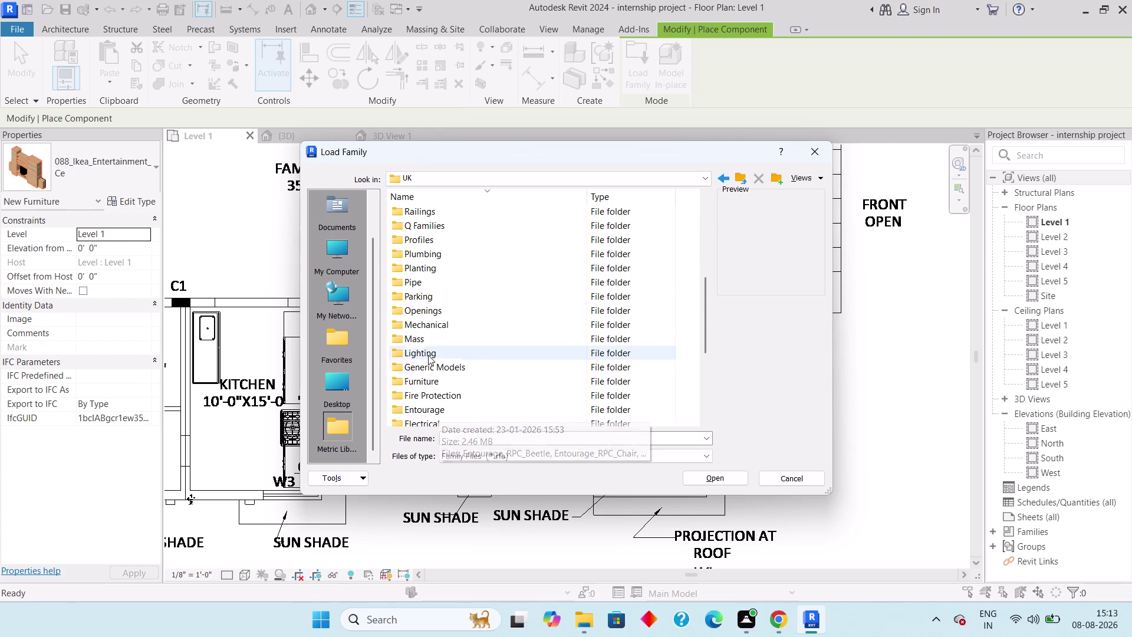
scroll(down, 3)
scroll(up, 3)
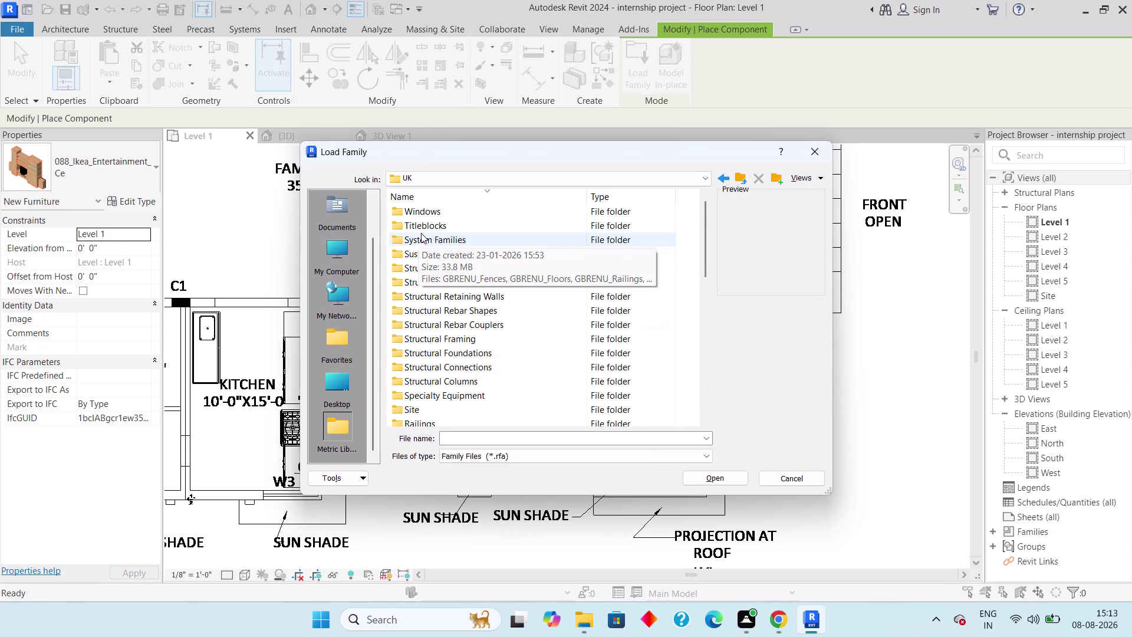
scroll(down, 3)
scroll(down, 3)
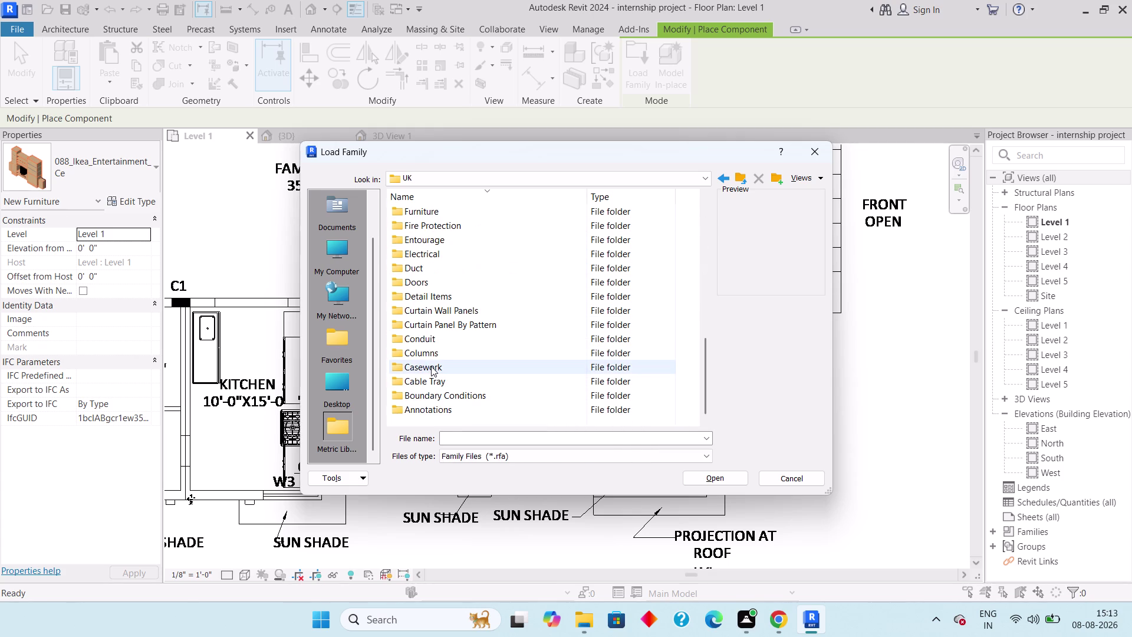
scroll(down, 3)
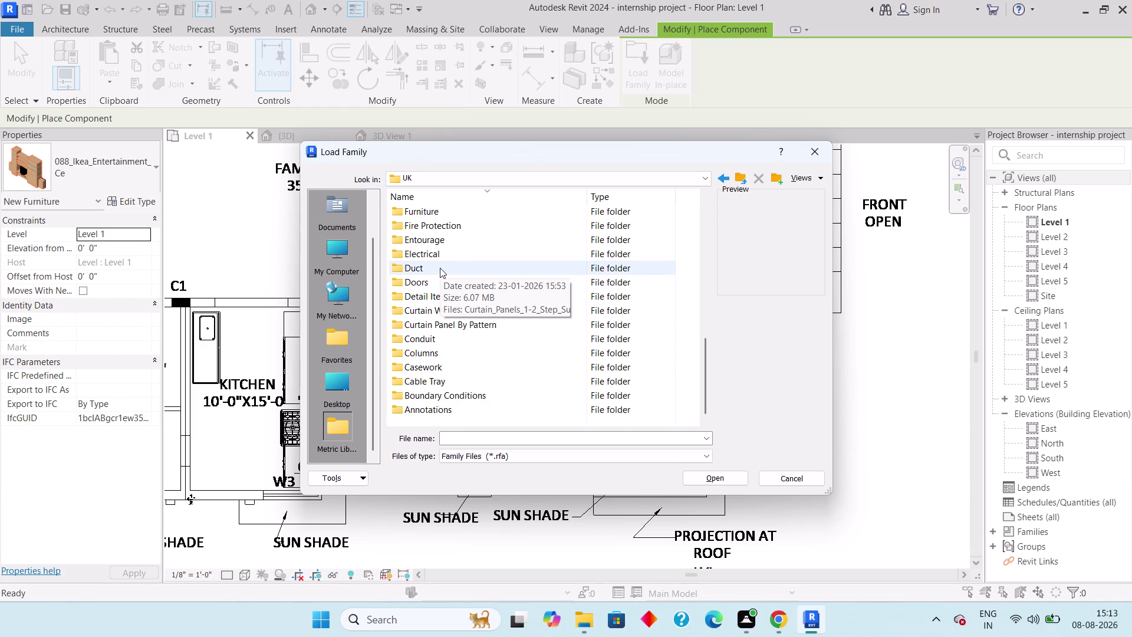
scroll(up, 3)
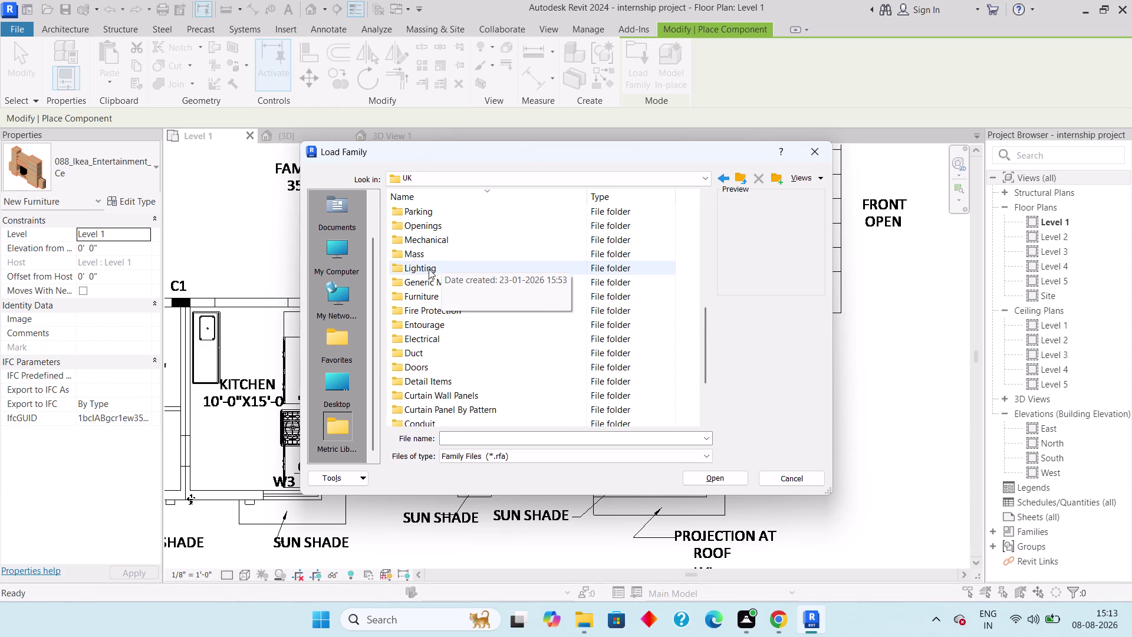
scroll(up, 3)
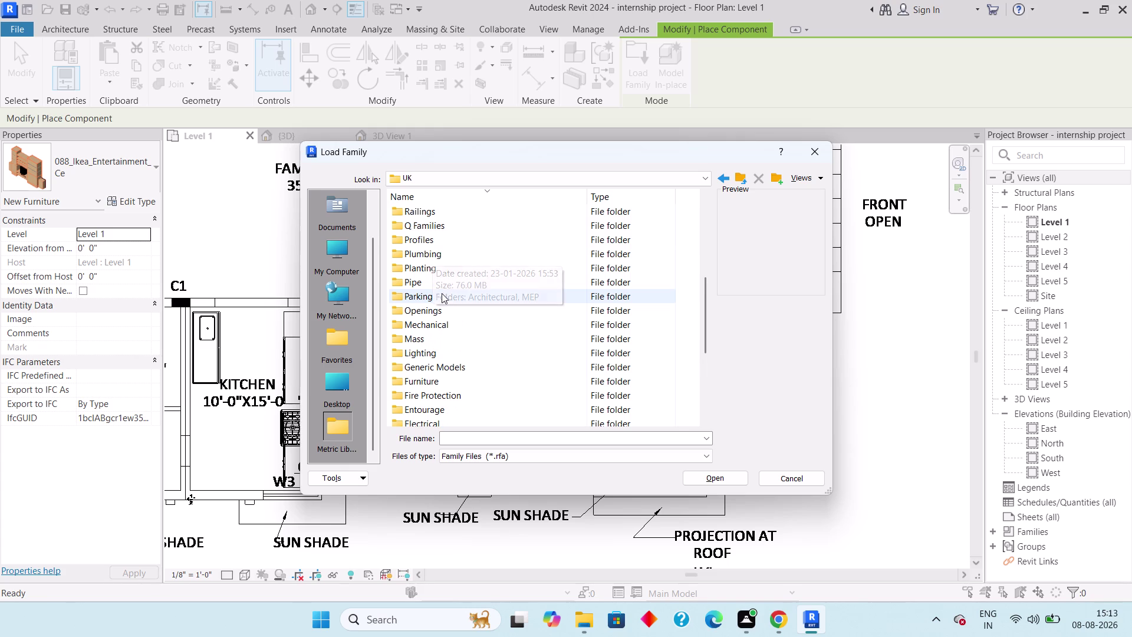
scroll(up, 3)
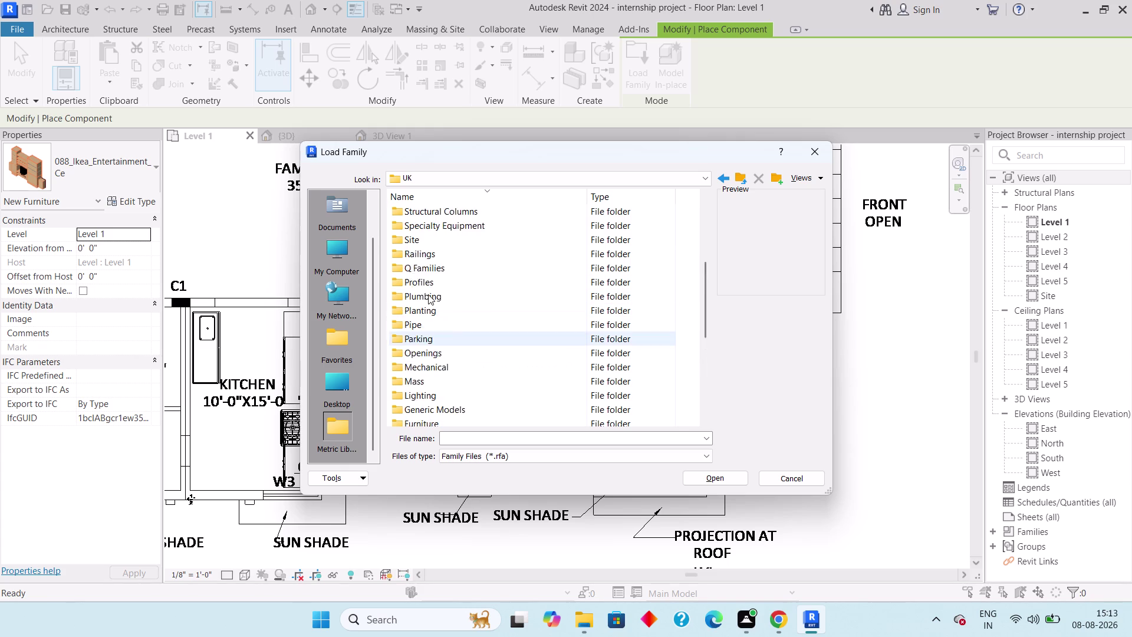
scroll(up, 3)
scroll(up, 3)
scroll(up, 3)
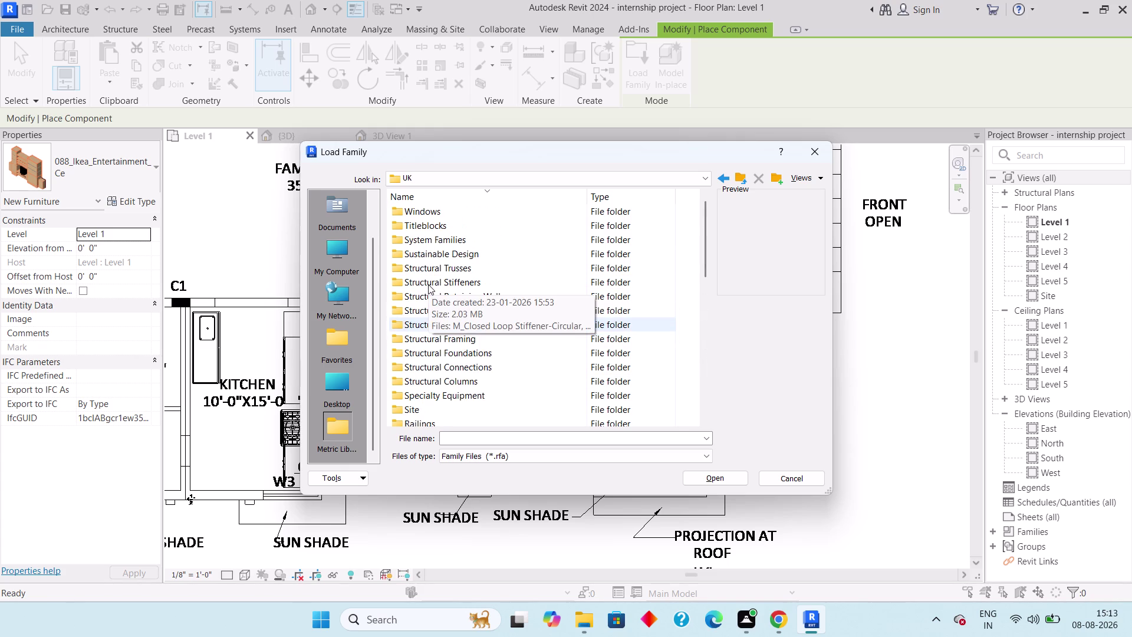
scroll(up, 3)
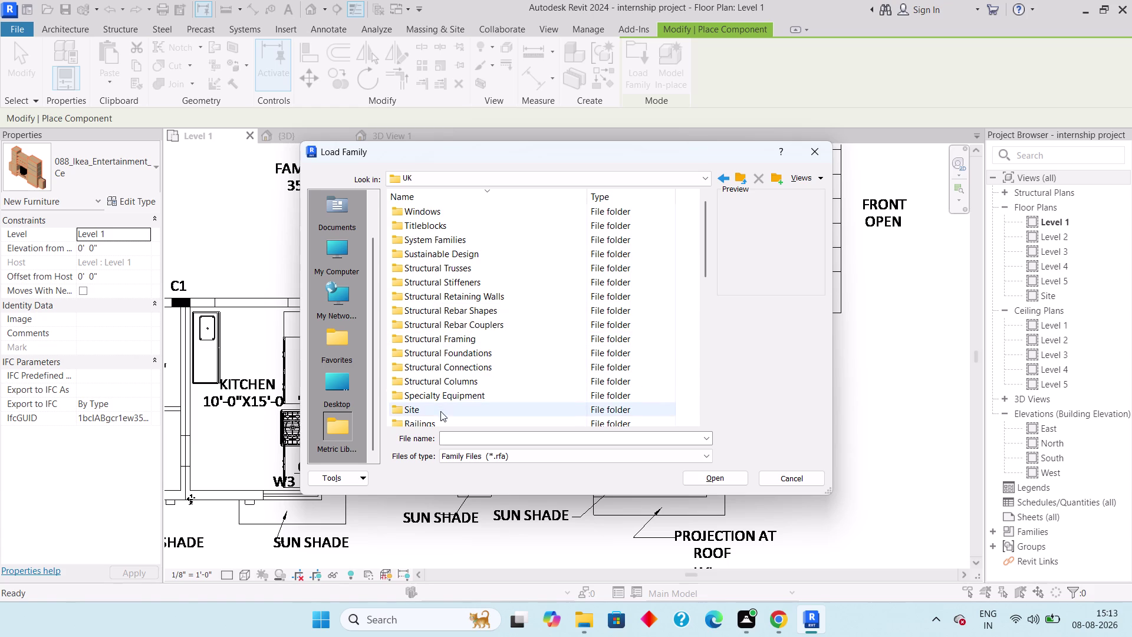
scroll(down, 3)
scroll(up, 3)
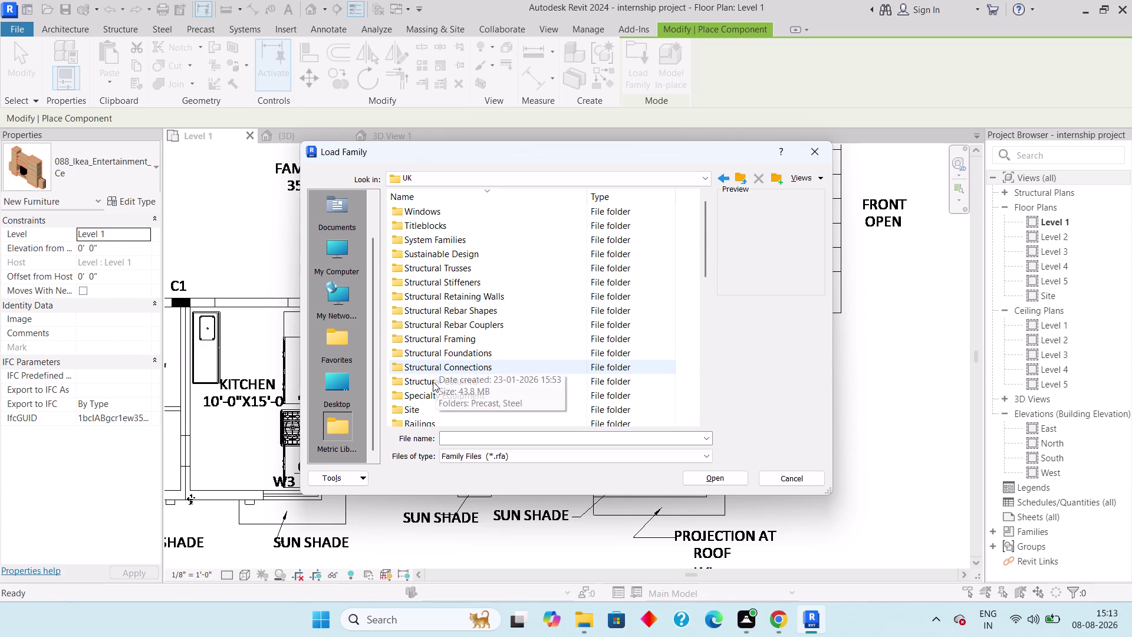
scroll(down, 3)
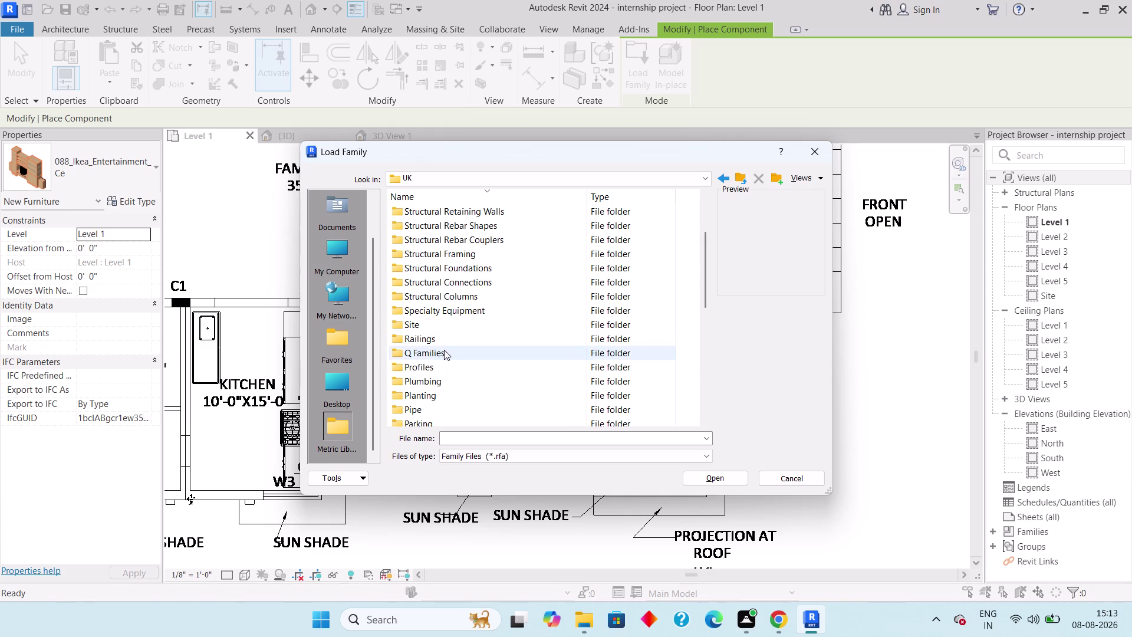
scroll(down, 3)
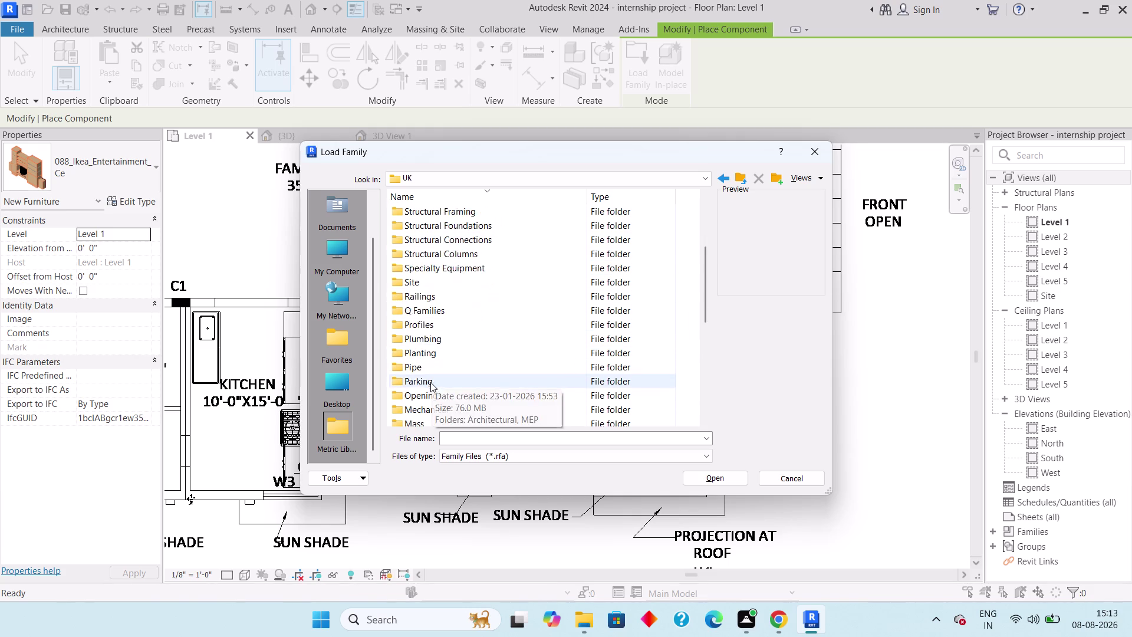
scroll(down, 3)
scroll(down, 3)
scroll(down, 3)
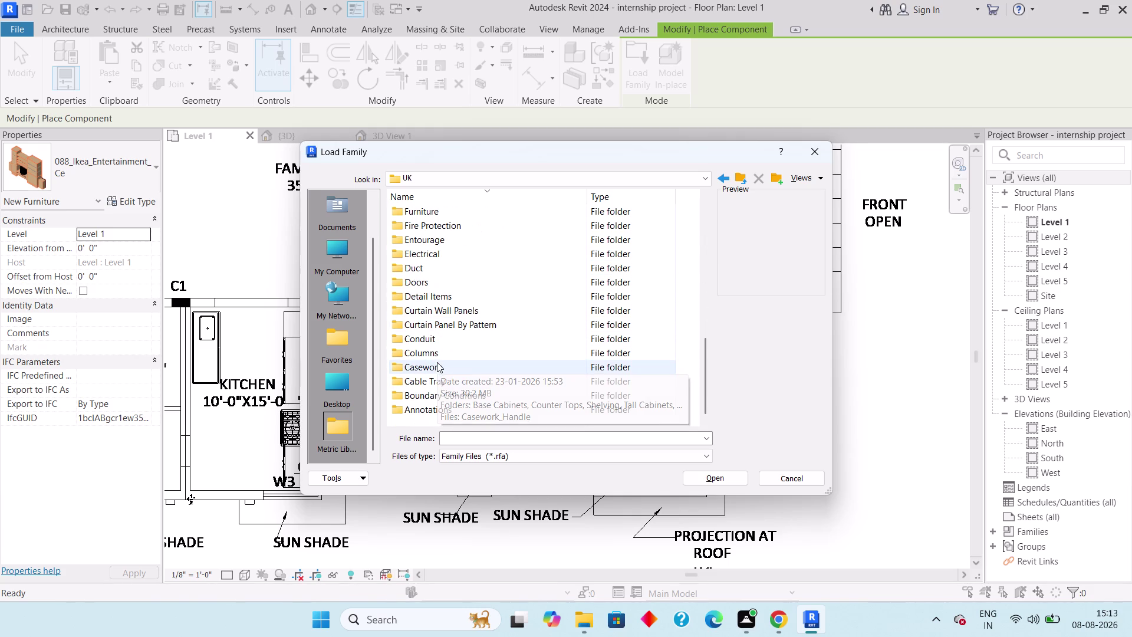
scroll(down, 3)
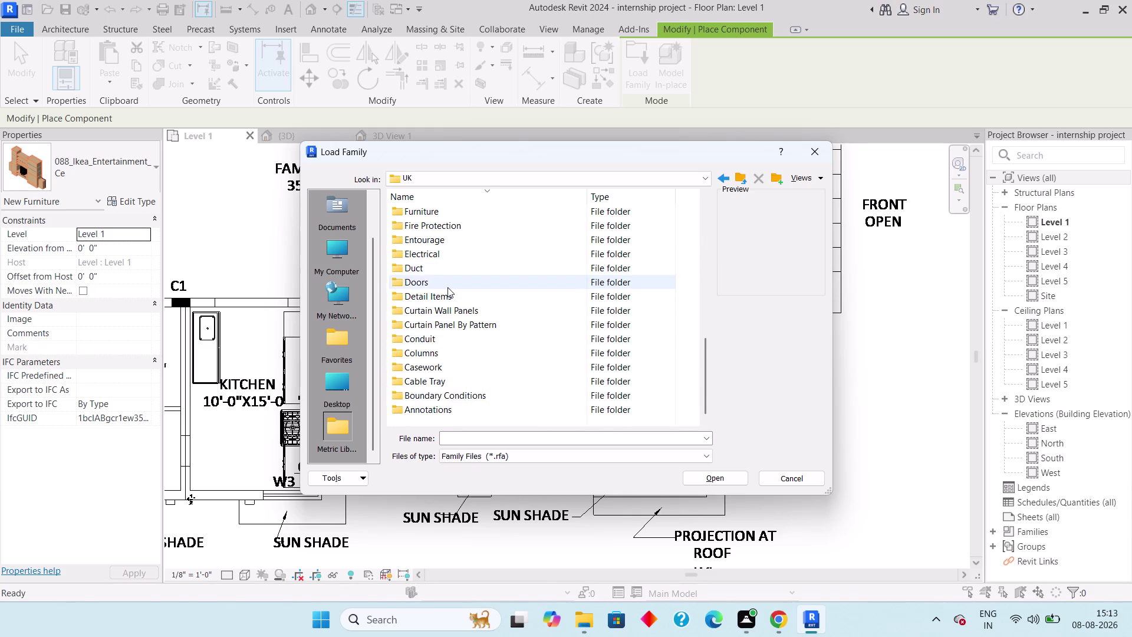
scroll(up, 3)
scroll(up, 3)
scroll(up, 3)
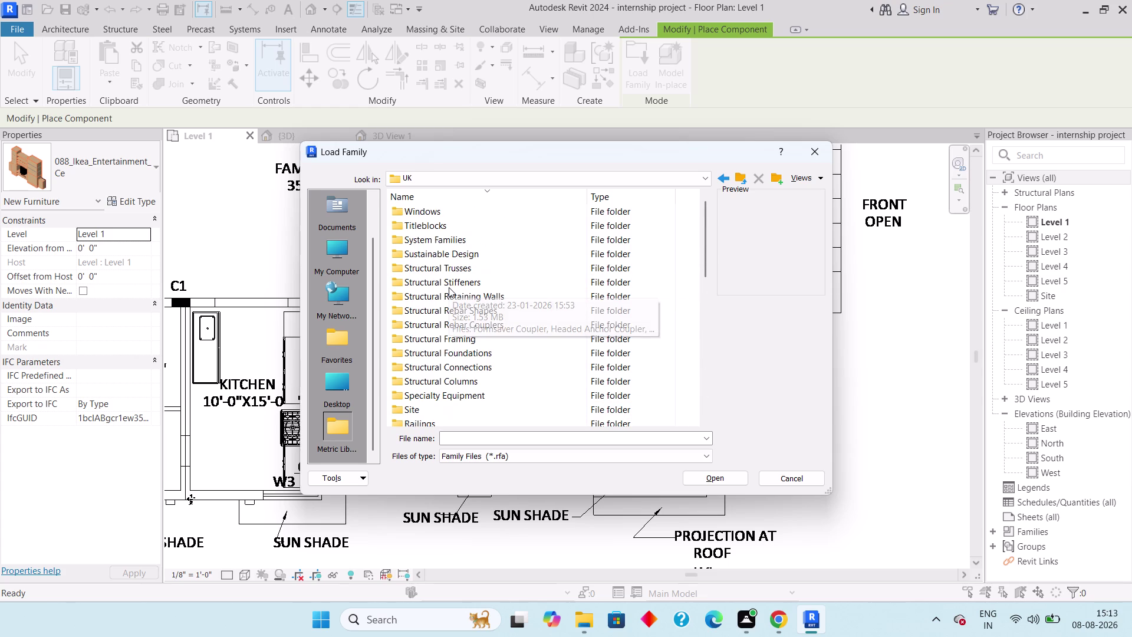
scroll(up, 3)
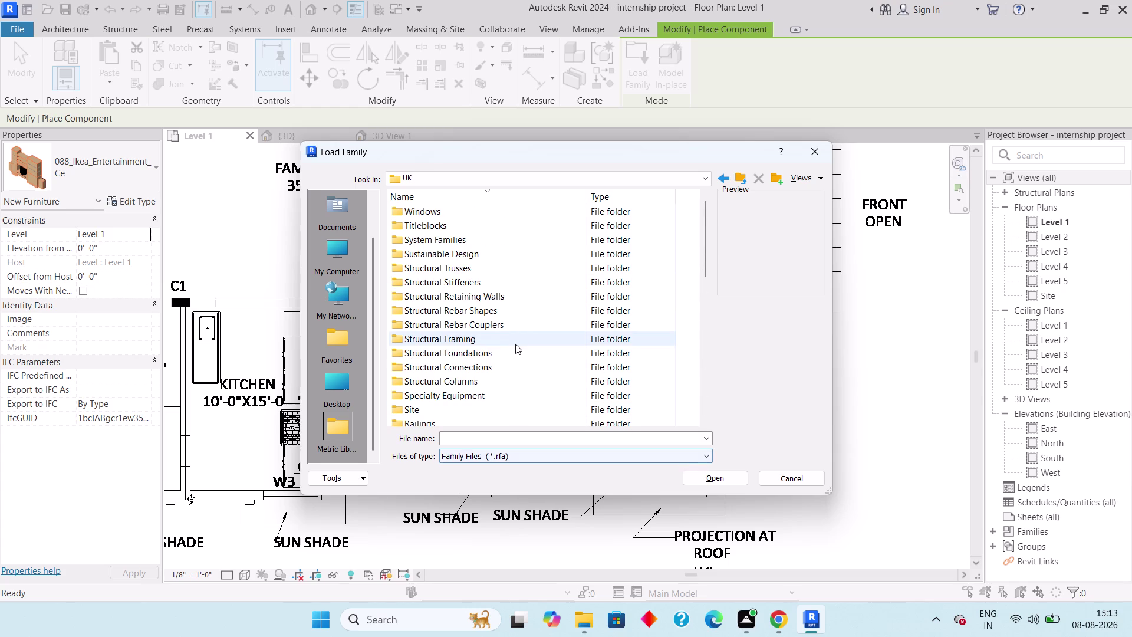
click(526, 434)
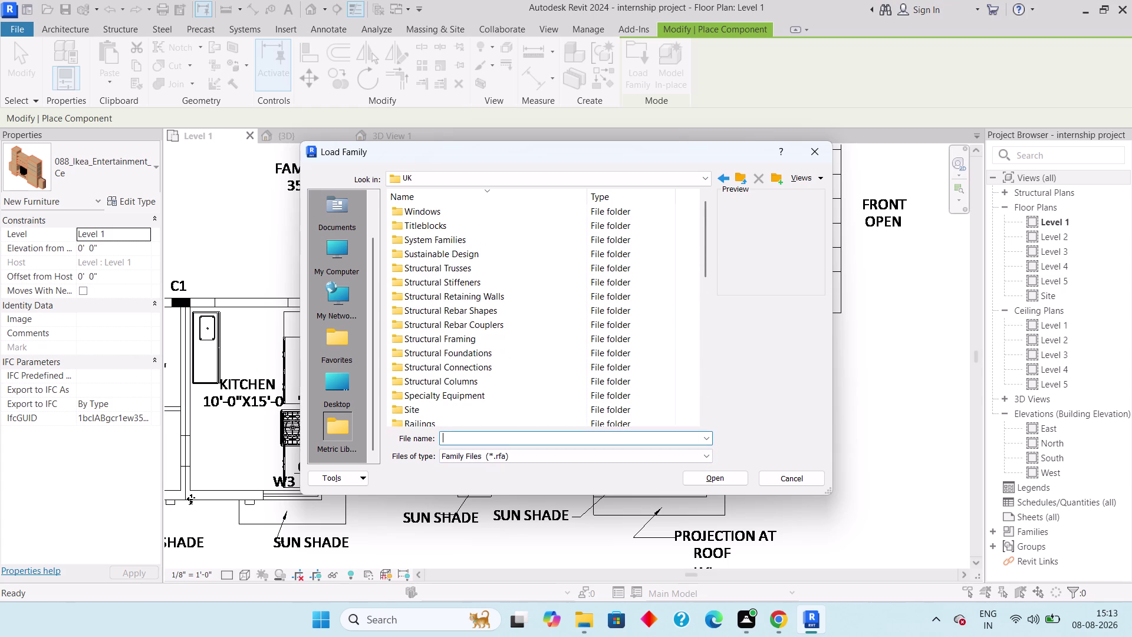
Try opening a family file named 'seating' and dismiss the not-found error.
key(s)
text(ea)
text(ting)
key(Return)
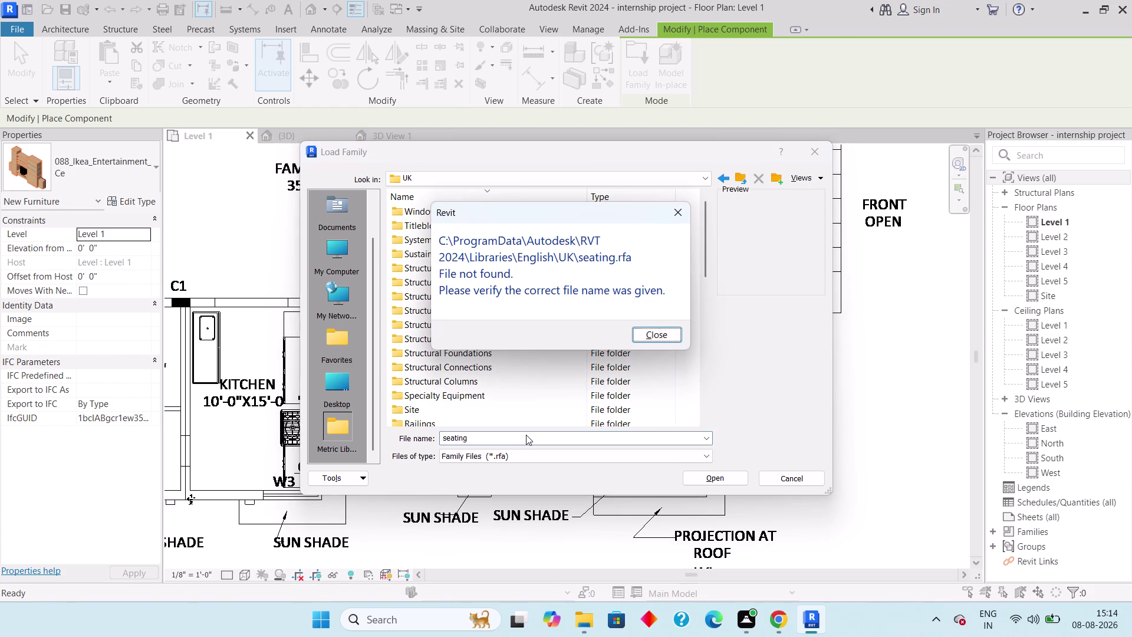
click(642, 330)
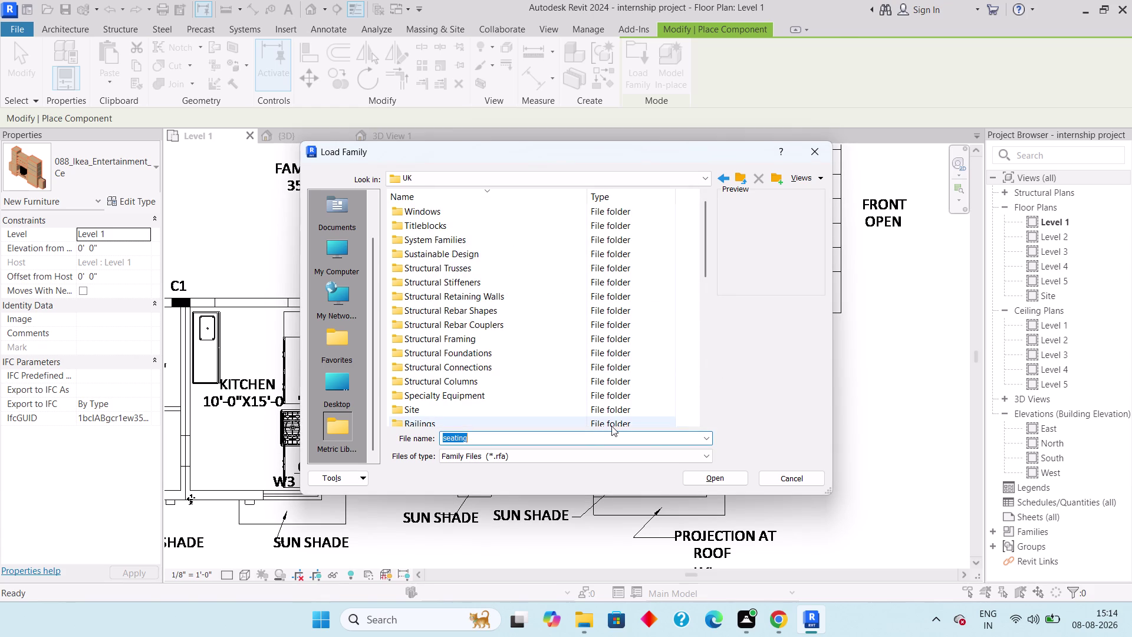
Cancel the loader and Component command, then reopen Load Family at the TV unit folder.
key(Escape)
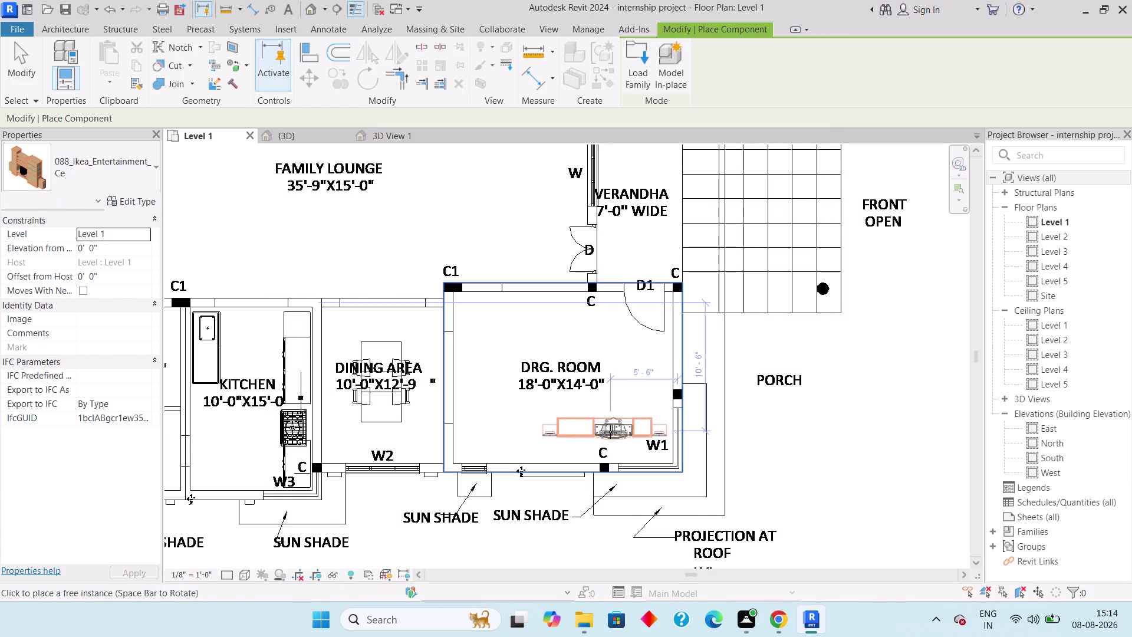
key(Escape)
key(Escape)
key(Escape)
key(Escape)
key(Escape)
key(Escape)
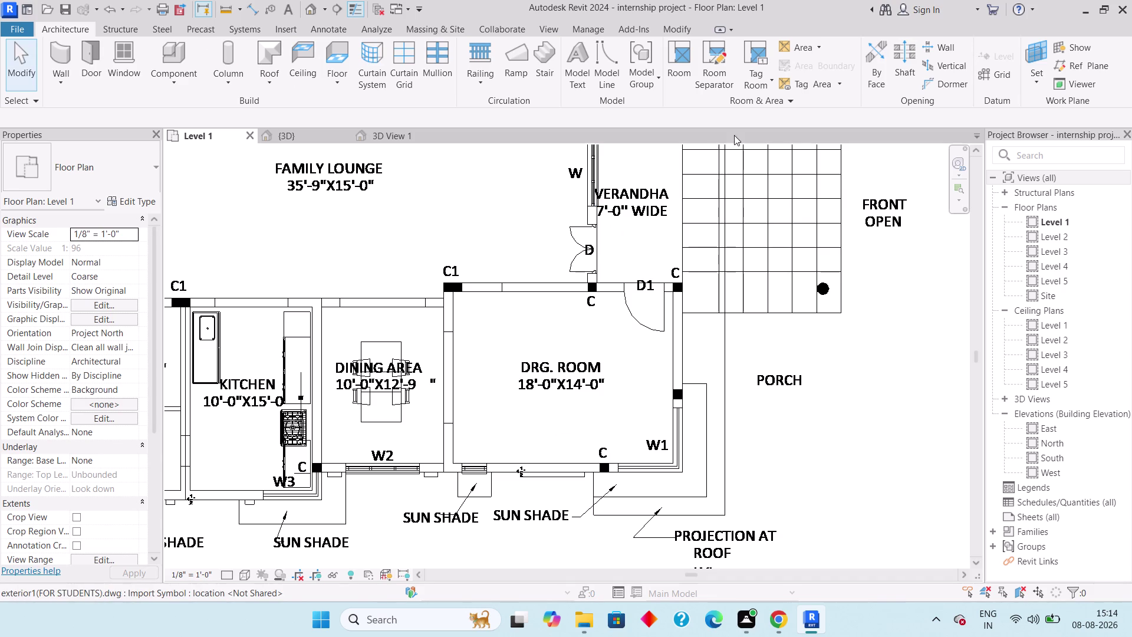
drag(210, 78, 202, 78)
click(197, 78)
click(219, 98)
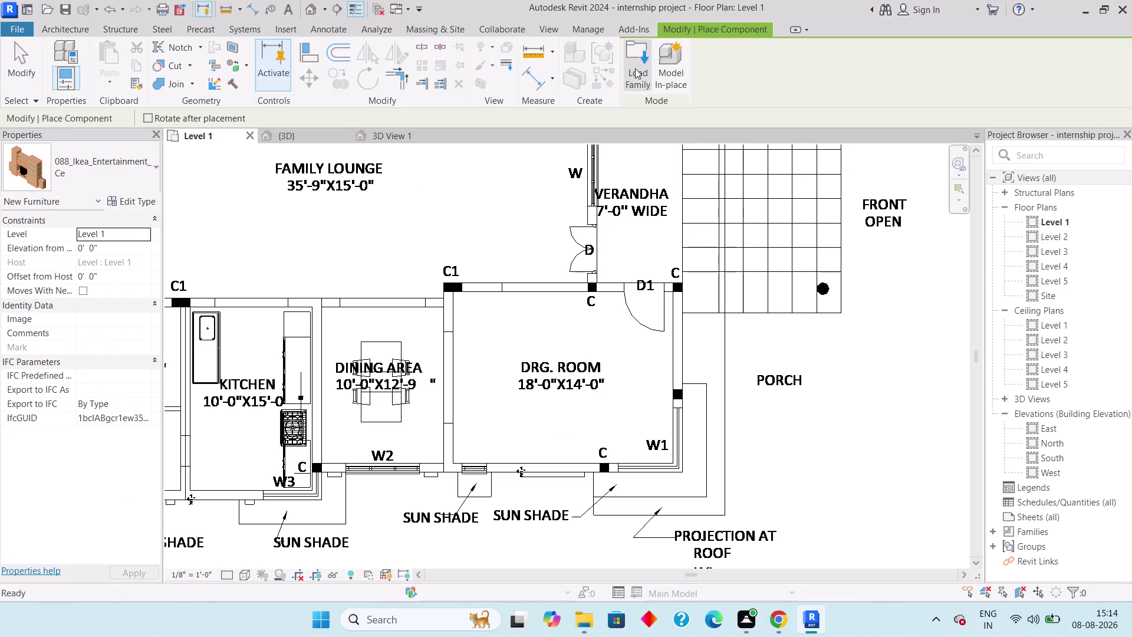
click(637, 68)
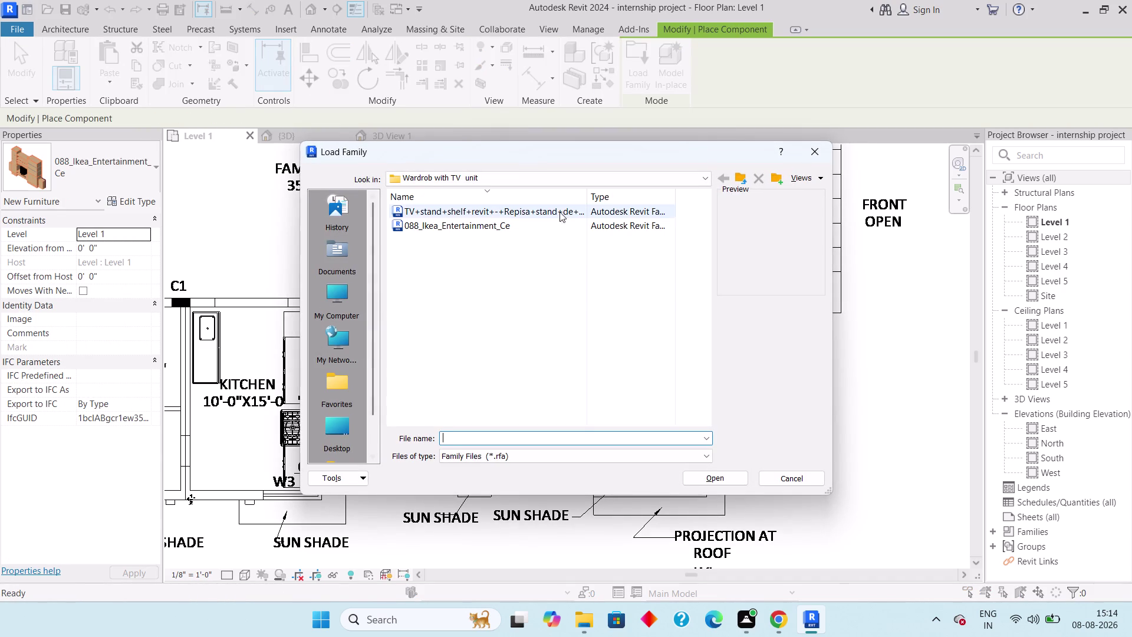
Go up two levels to Revit External Equipments and open the Seatings folder.
click(744, 180)
click(745, 180)
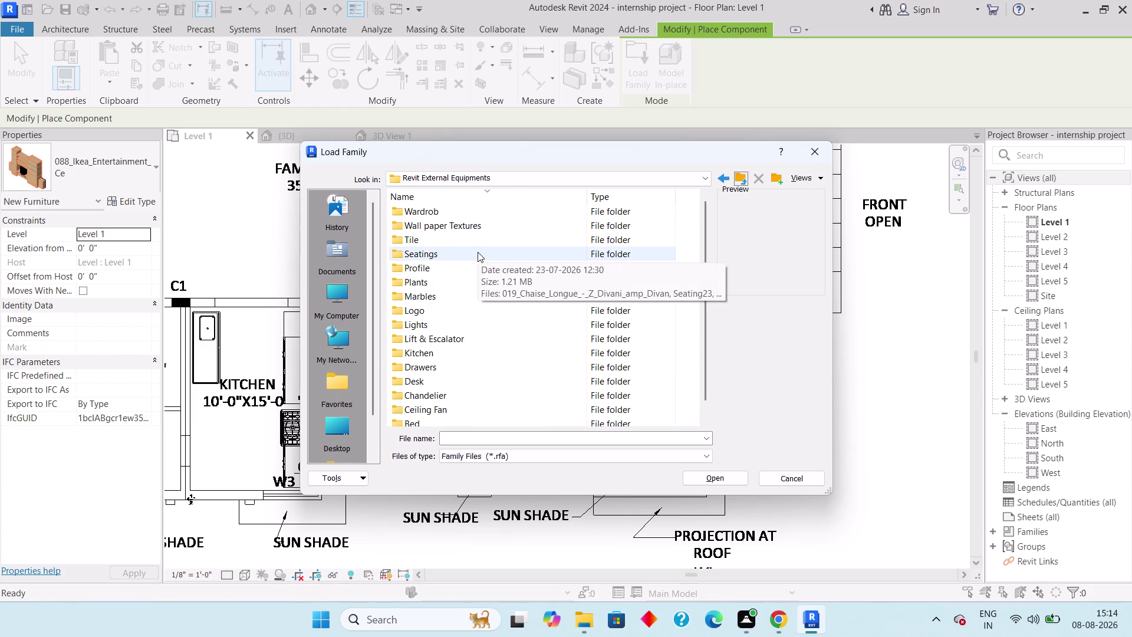
double_click(477, 252)
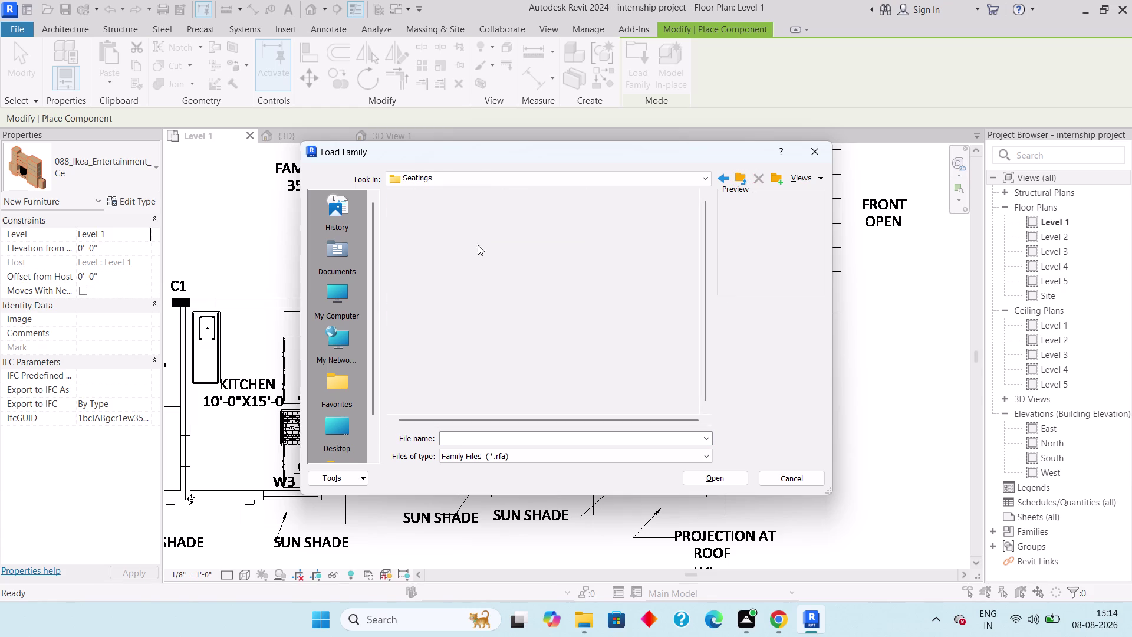
Preview the seating families, then load the Seating23.rfa armchair.
click(475, 210)
key(Down)
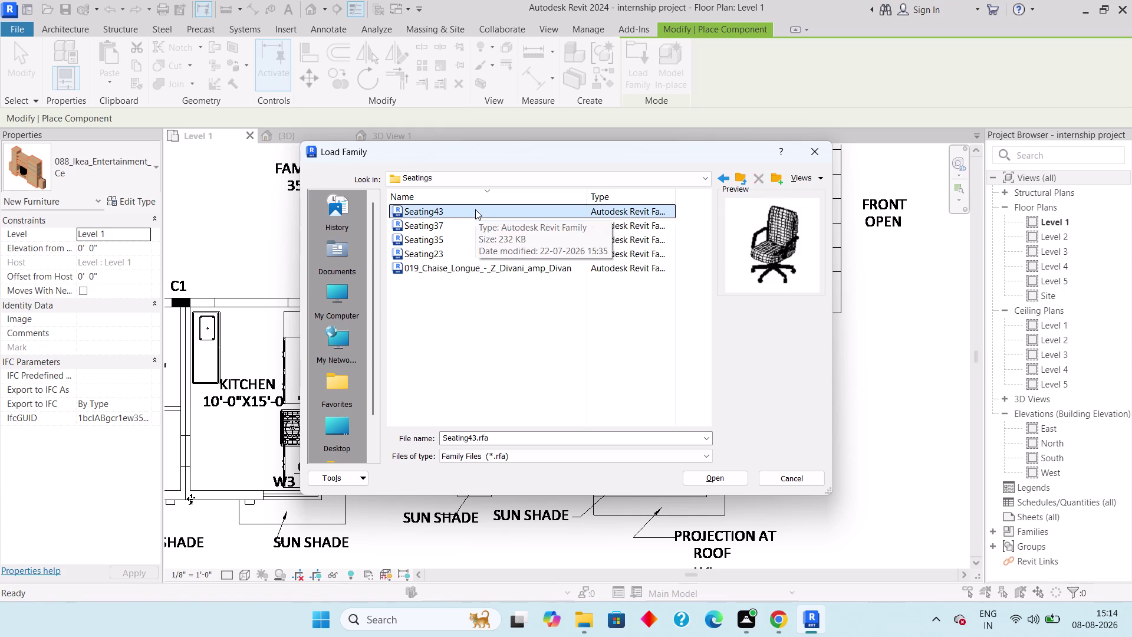
key(Down)
key(Down)
key(Down)
key(Down)
key(Down)
key(Down)
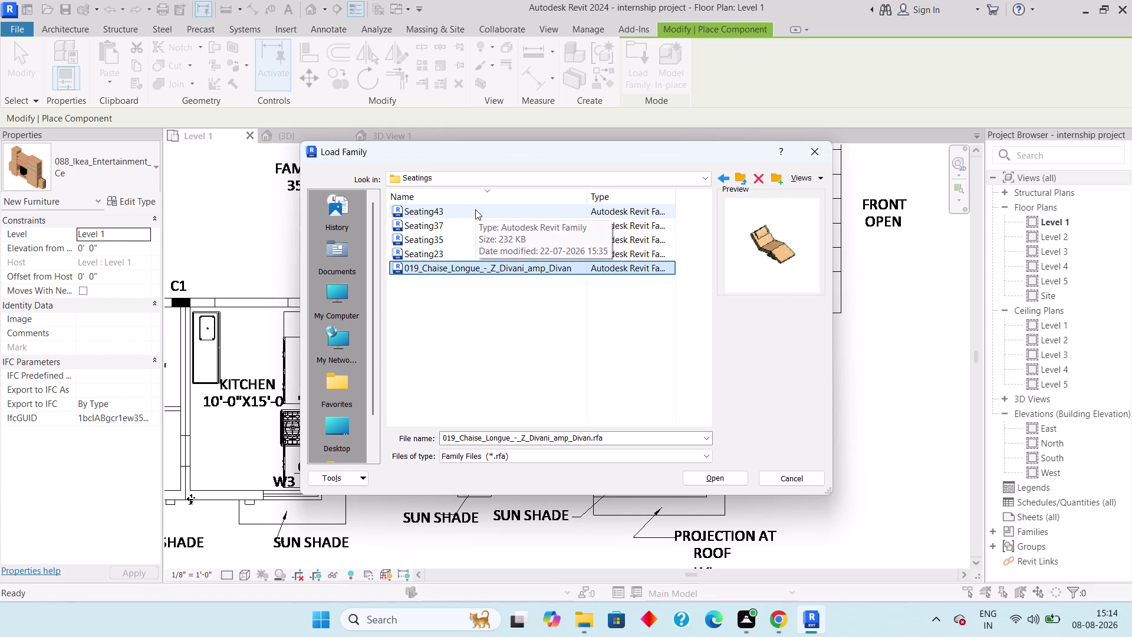
click(464, 251)
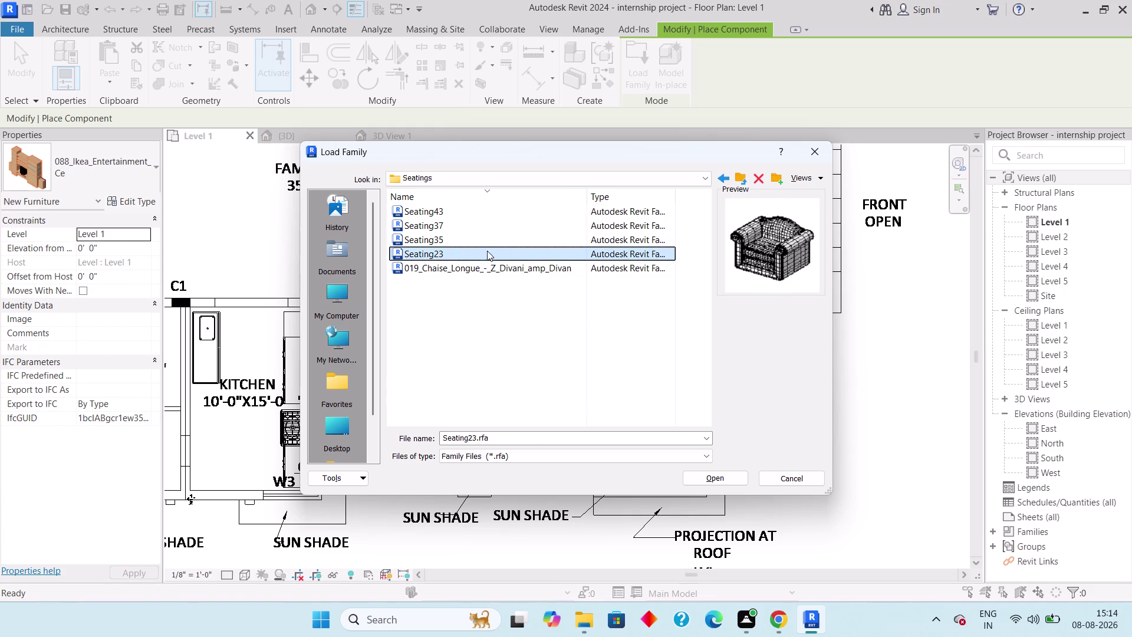
click(723, 480)
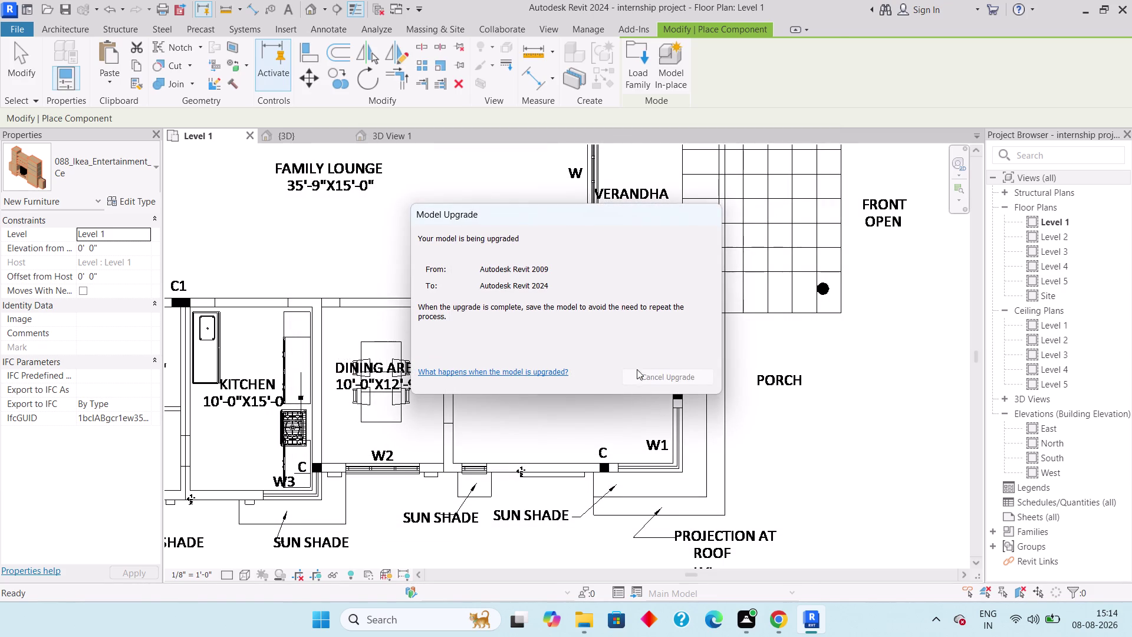